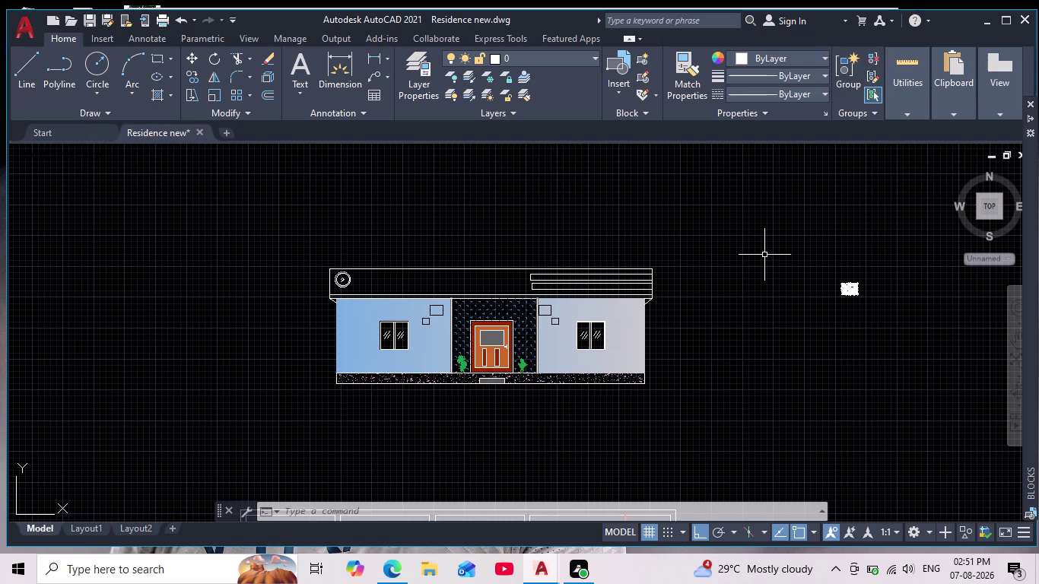
Clear any running command and start OVERKILL after correcting the mistyped entry.
key(Escape)
key(Escape)
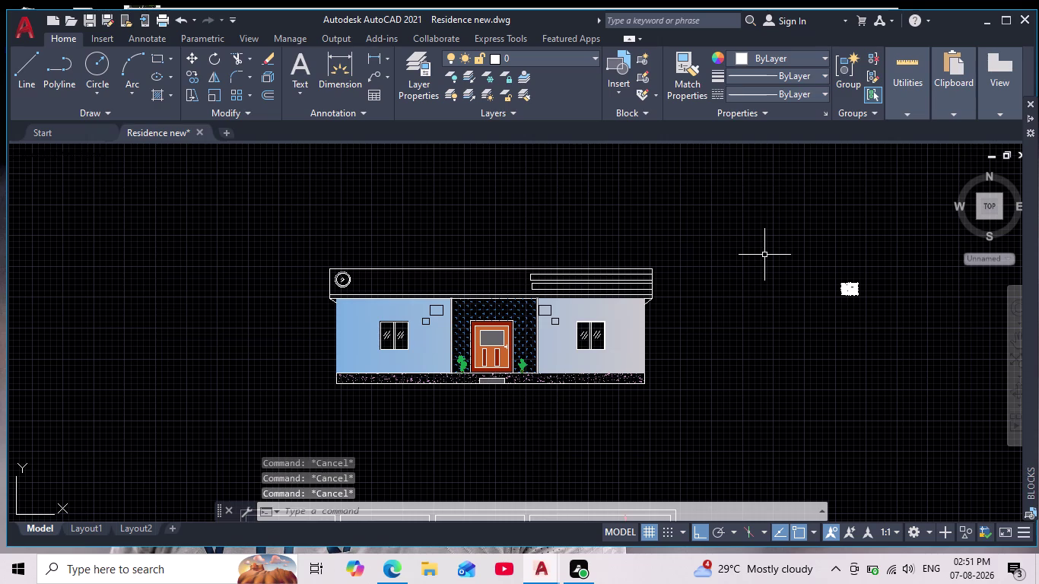
key(Escape)
key(Escape)
key(Escape)
key(Escape)
key(Escape)
key(Escape)
text(ovr)
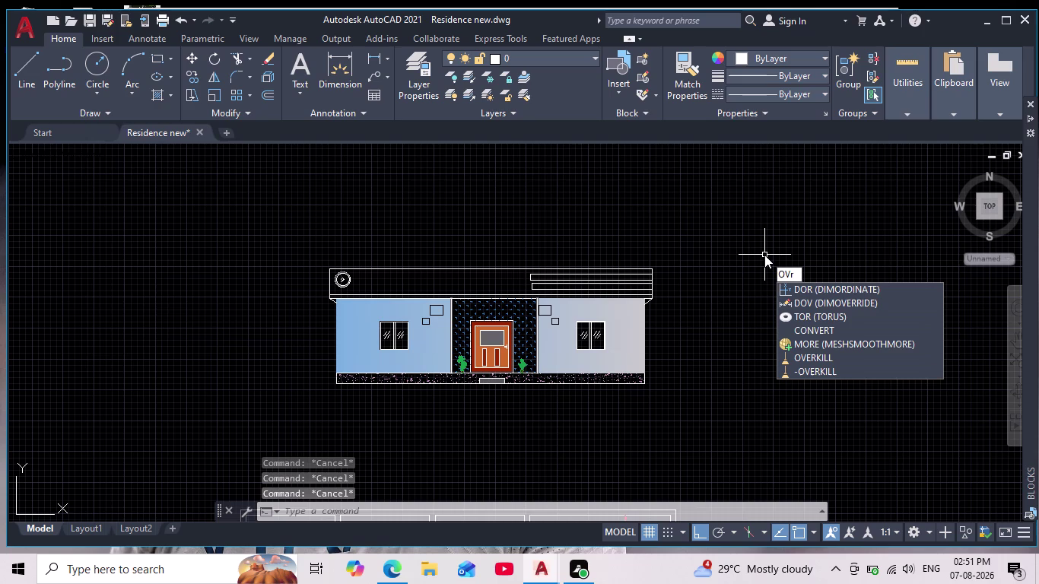
key(BackSpace)
key(BackSpace)
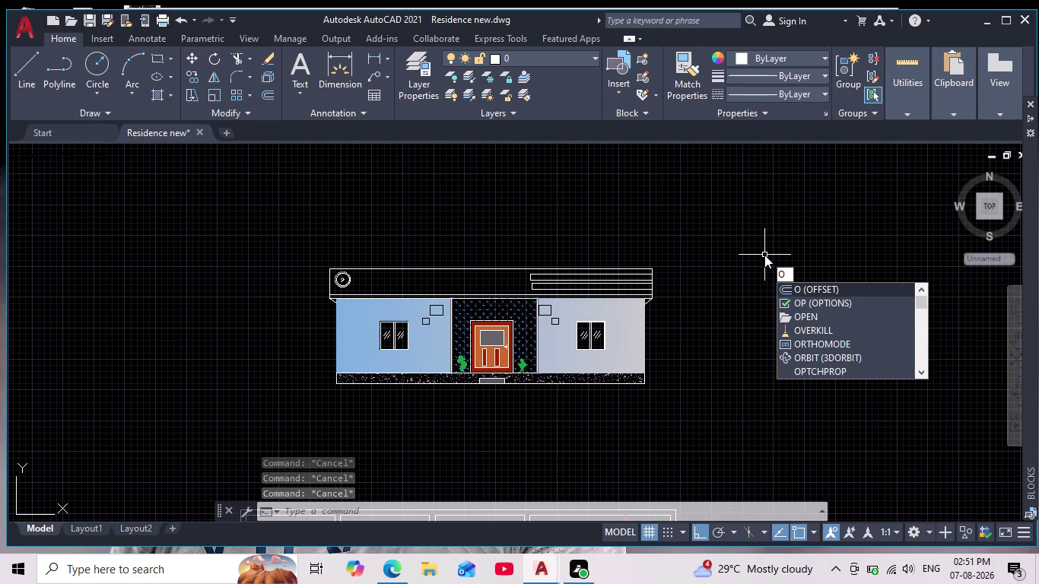
text(ver)
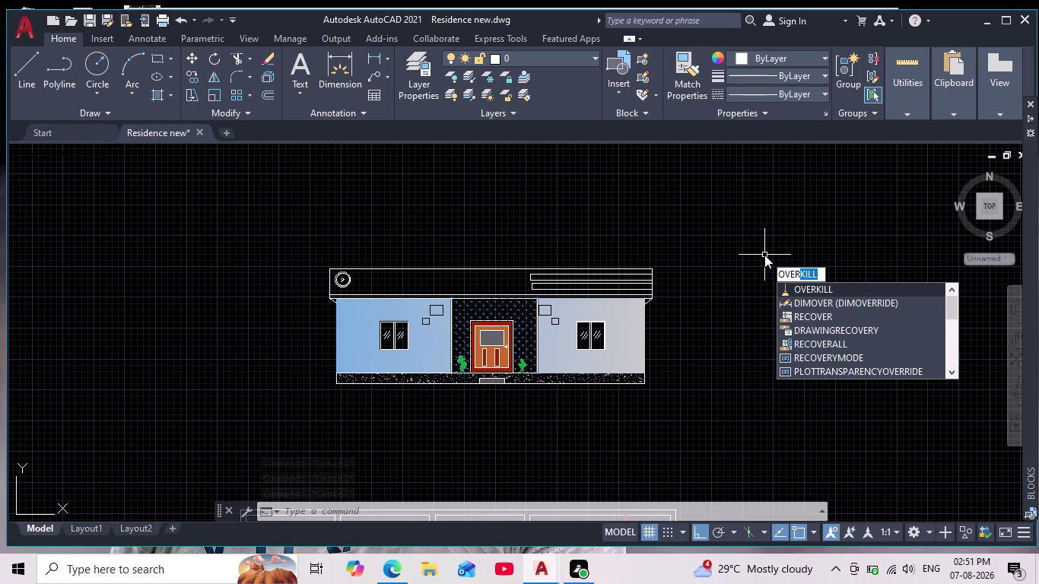
key(Return)
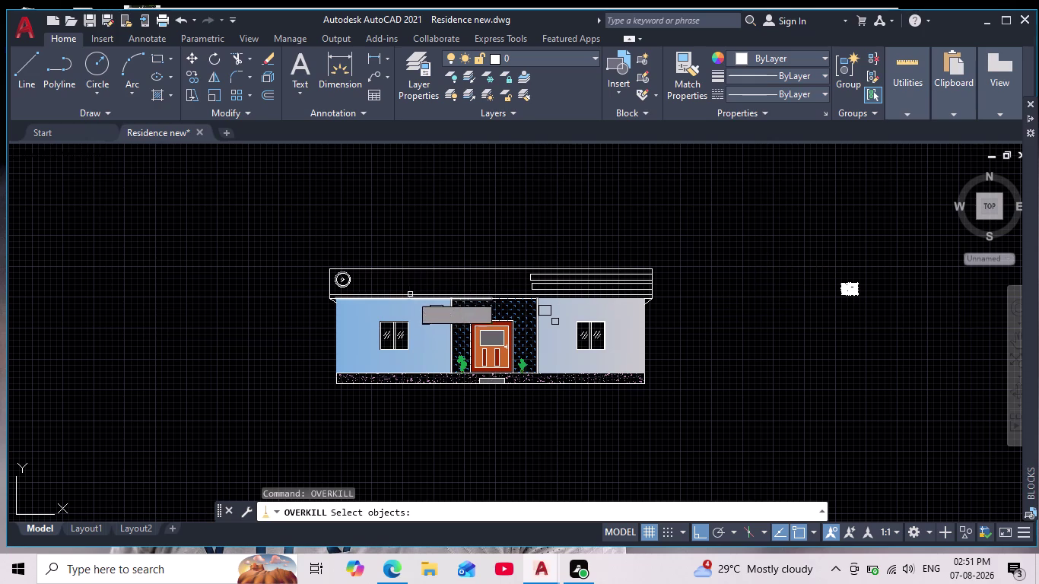
Zoom in and out over the elevation, then cancel OVERKILL without processing any objects.
scroll(up, 3)
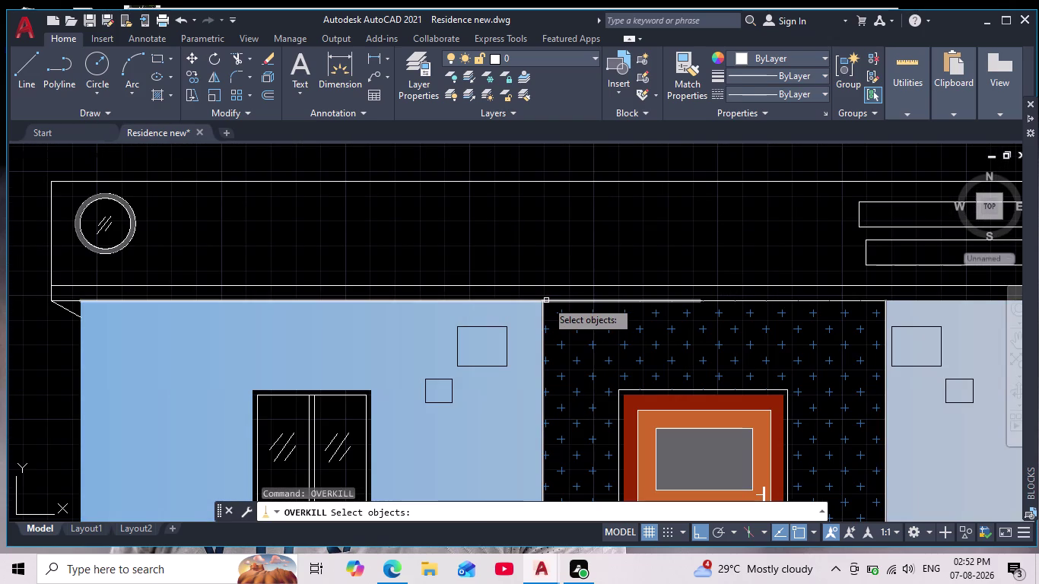
scroll(down, 3)
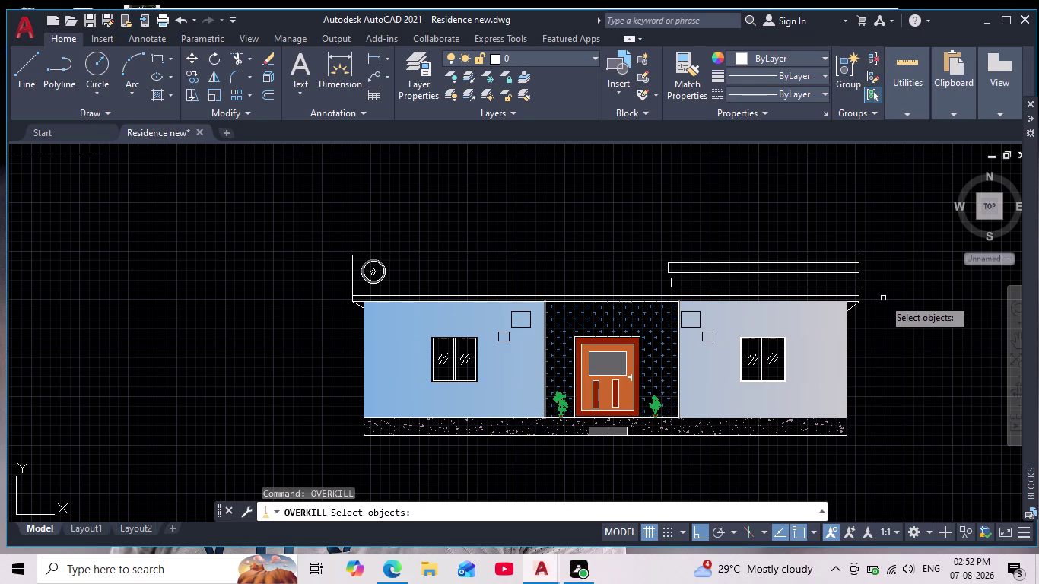
key(Escape)
key(Escape)
key(Escape)
key(Escape)
key(Escape)
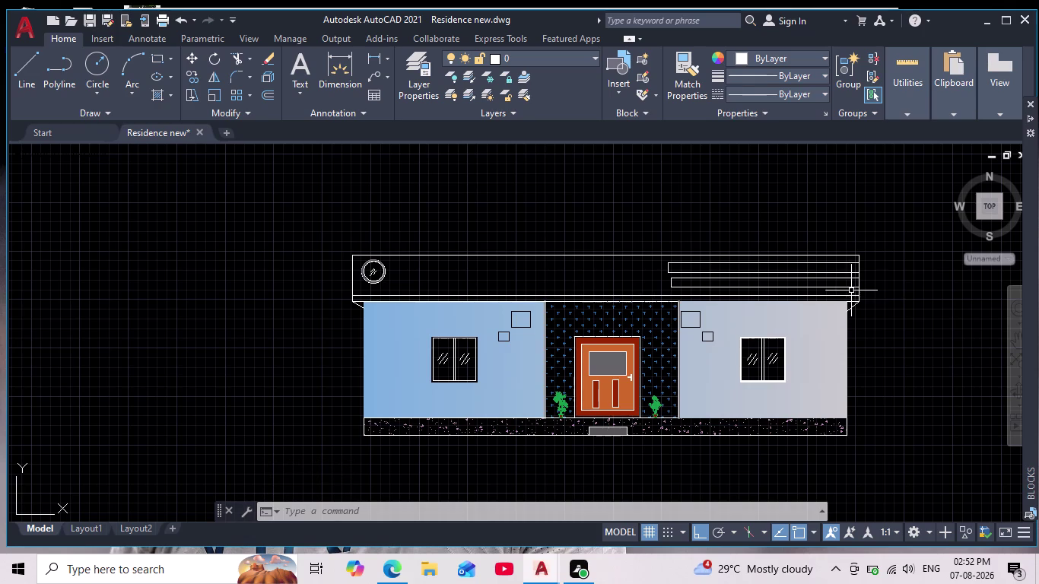
scroll(down, 3)
middle_drag(856, 328, 745, 322)
scroll(up, 3)
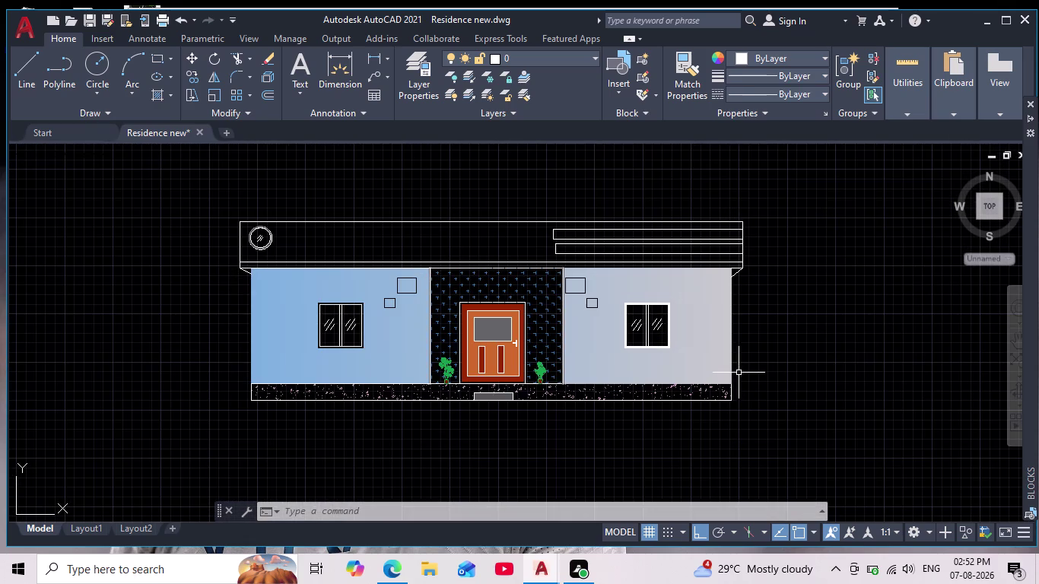
key(Escape)
key(Escape)
key(Escape)
key(Escape)
key(Escape)
key(Escape)
key(Escape)
key(Escape)
key(Escape)
key(Escape)
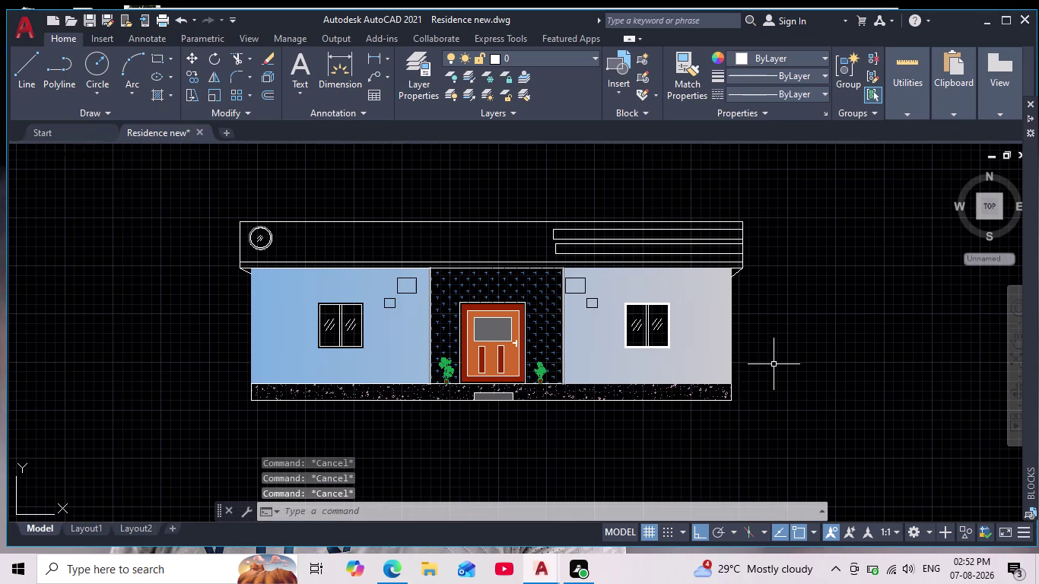
key(h)
key(Return)
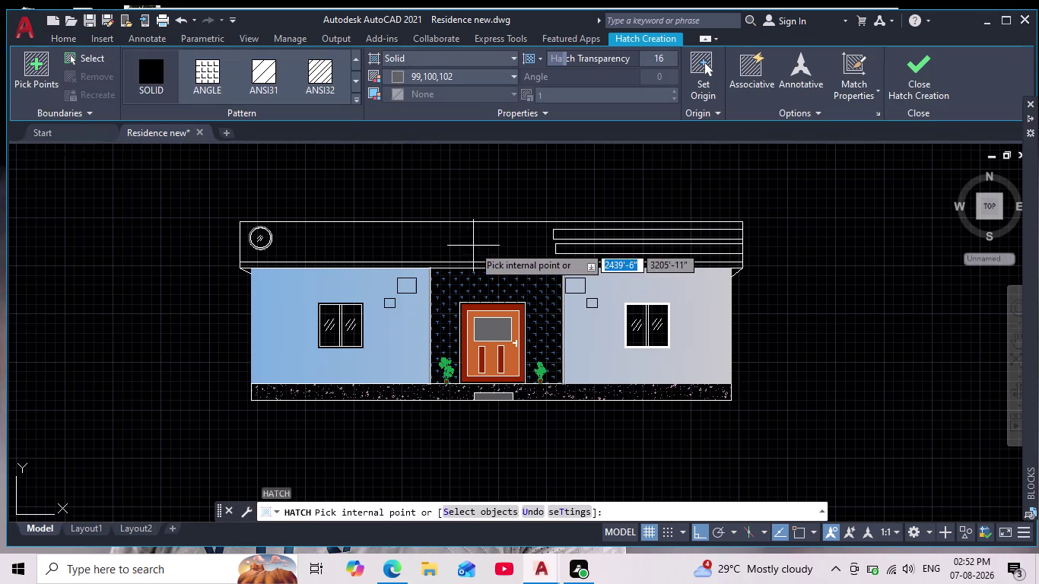
click(471, 242)
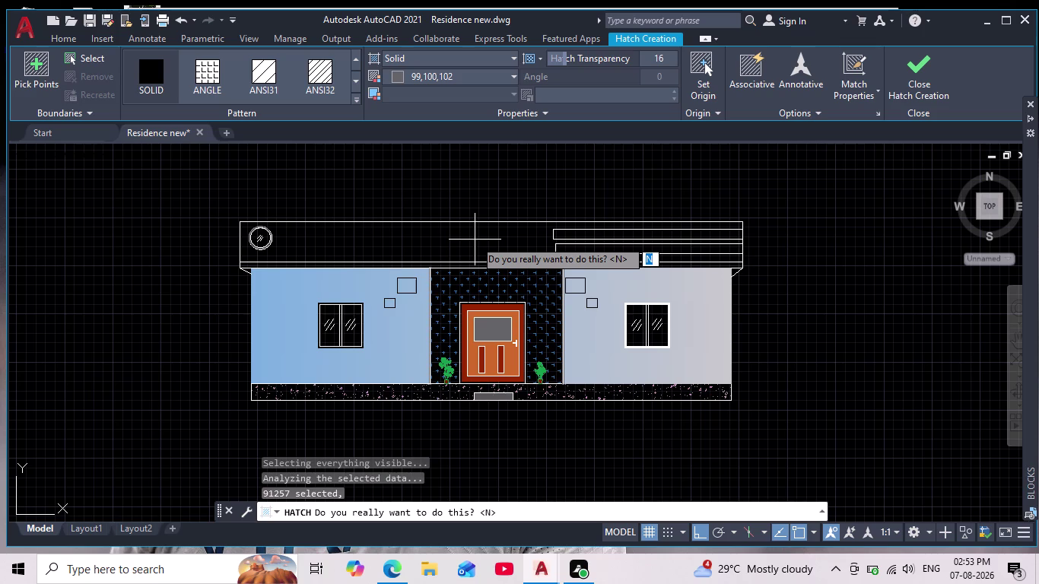
scroll(down, 3)
scroll(up, 3)
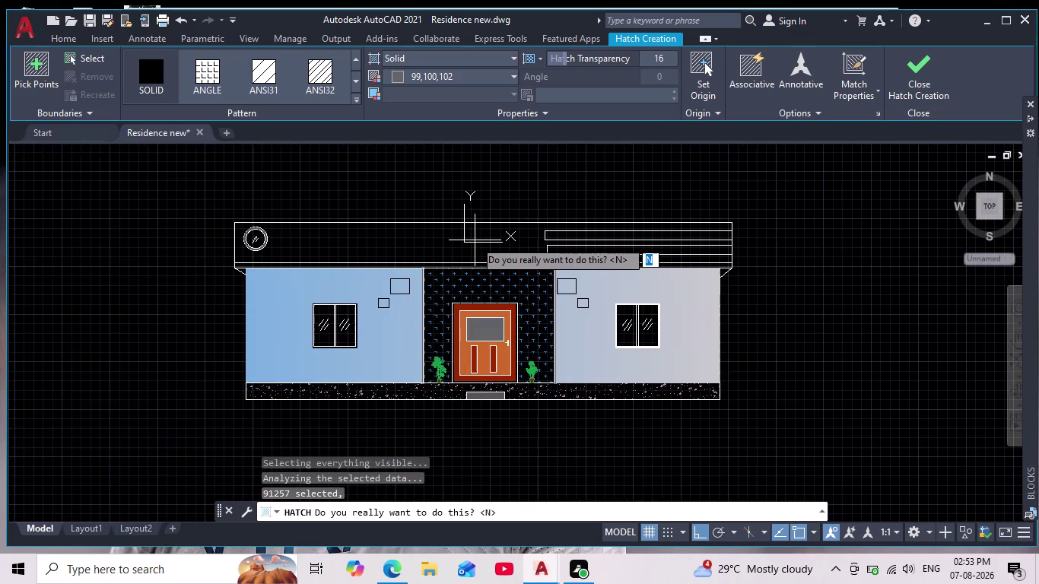
middle_drag(477, 241, 414, 281)
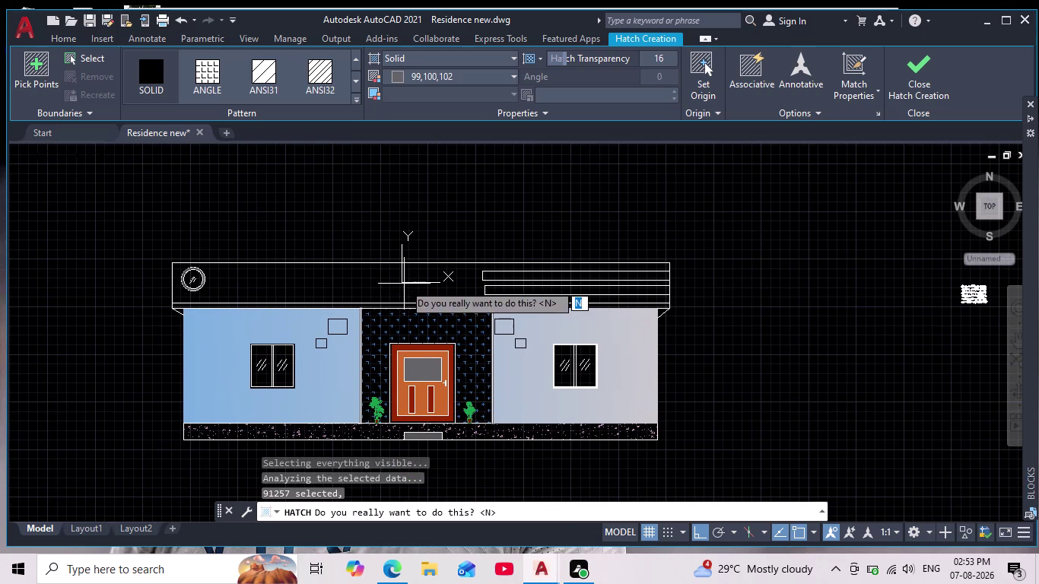
key(Escape)
key(Escape)
key(Escape)
key(Escape)
key(Escape)
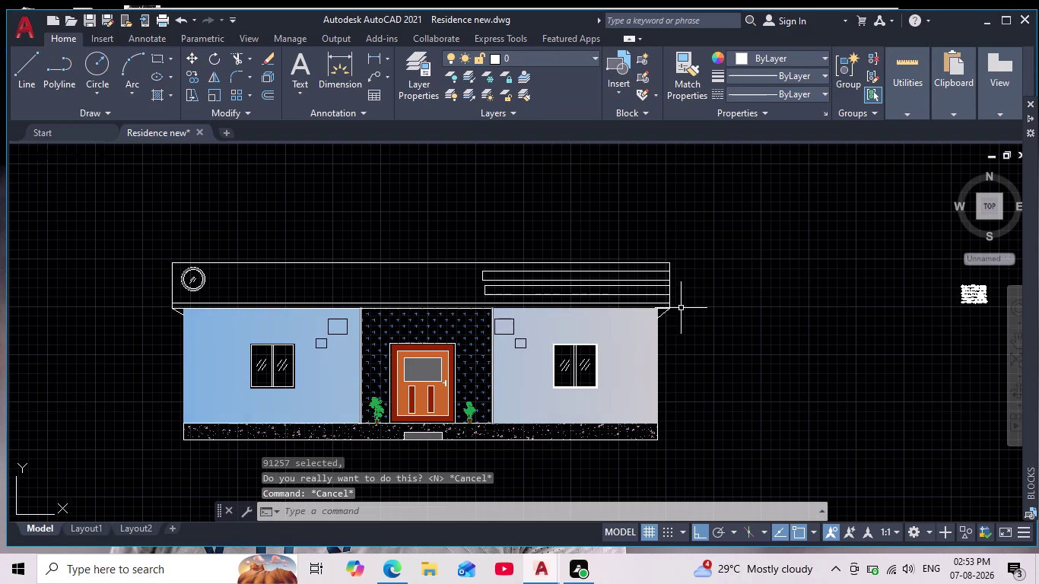
Lasso-select the stray cluster of tiny objects to the right of the elevation.
middle_drag(760, 288, 477, 363)
scroll(down, 3)
drag(546, 305, 692, 415)
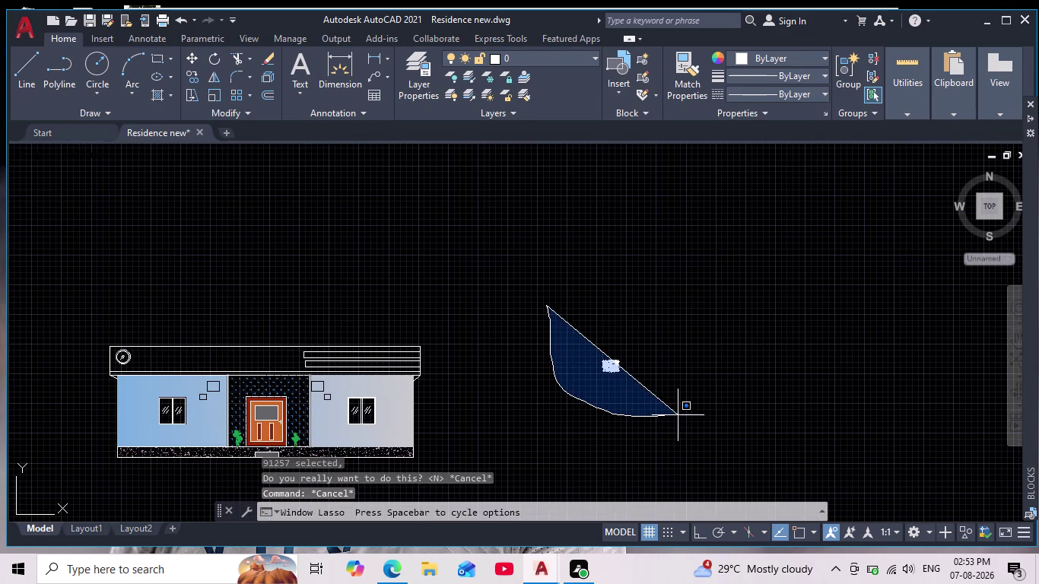
drag(693, 415, 652, 267)
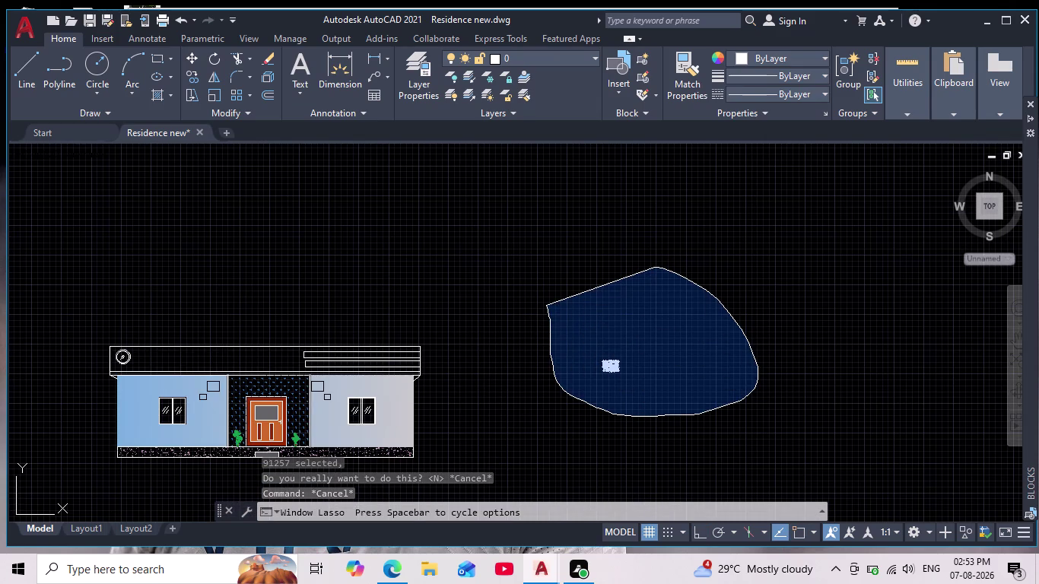
triple_click(642, 276)
click(646, 276)
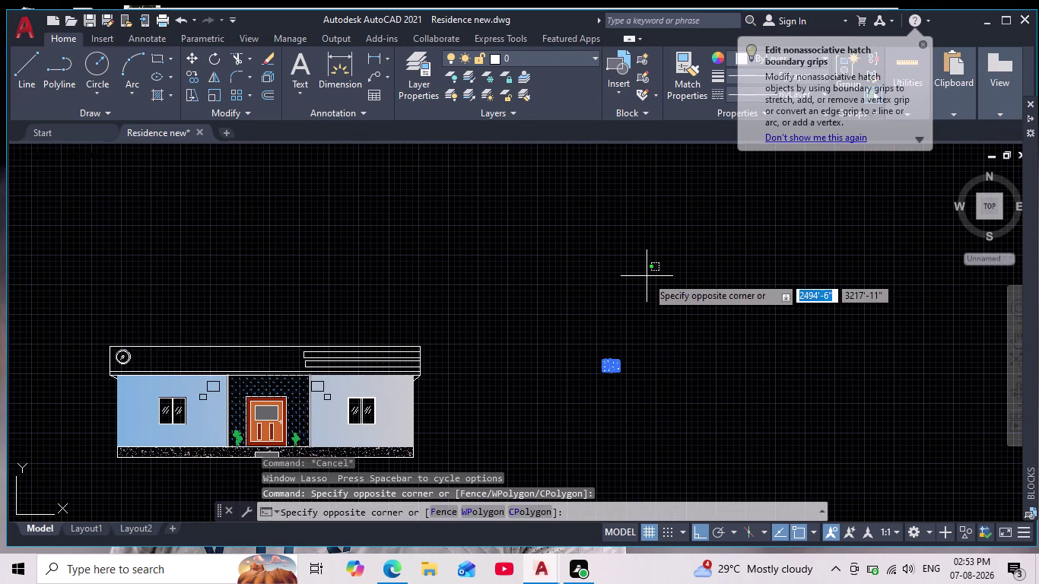
click(647, 276)
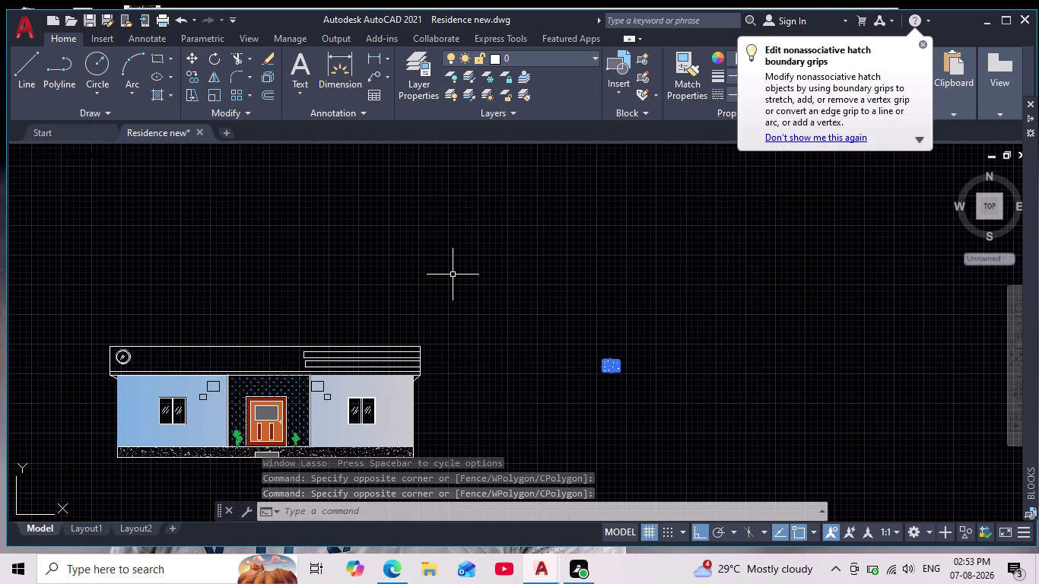
Erase the selected stray hatch fragment and clear any leftover command.
key(Delete)
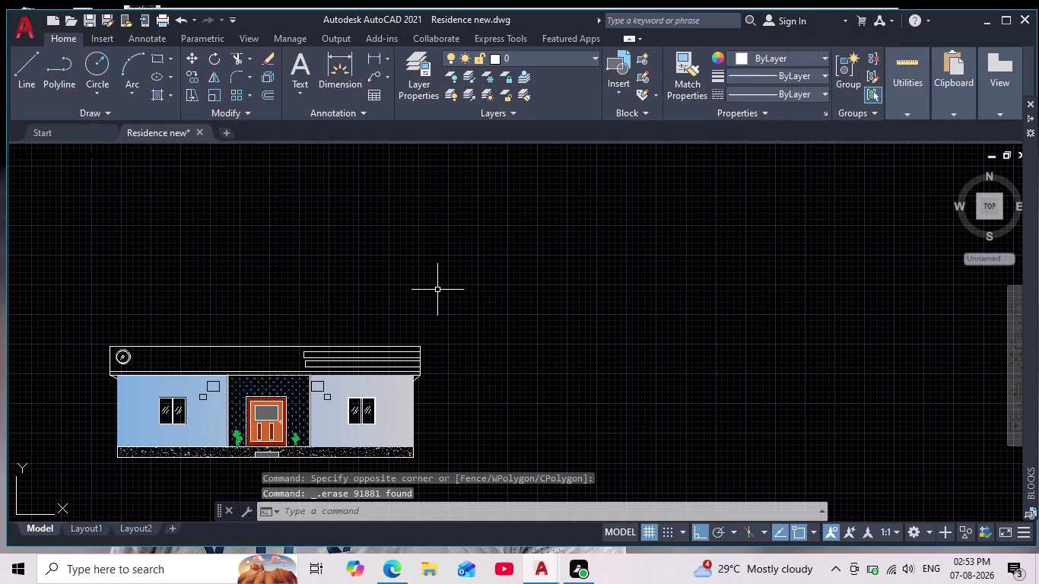
key(Escape)
key(Escape)
key(Escape)
key(Escape)
key(Escape)
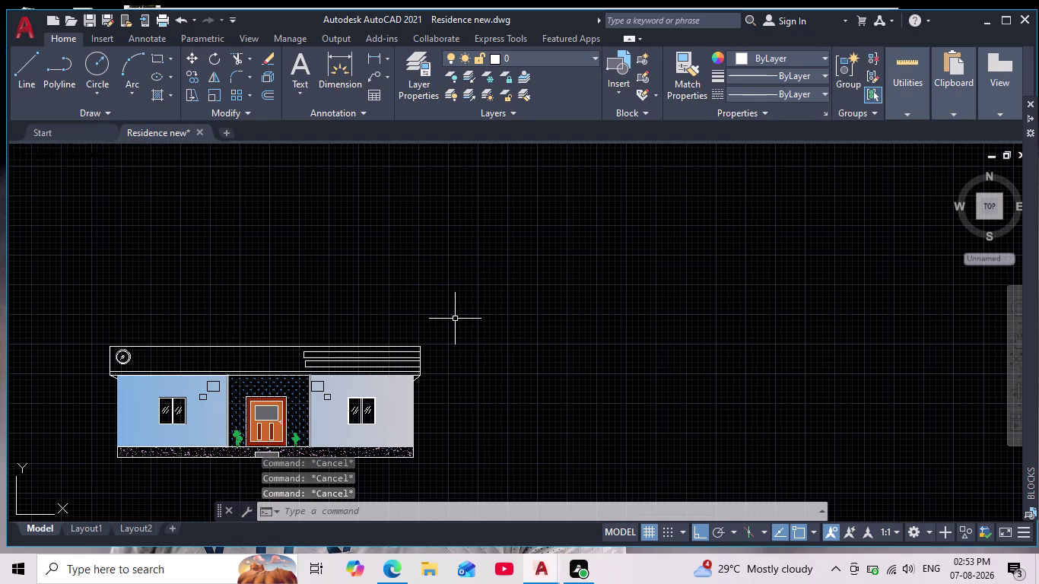
Pan and zoom across the elevation toward its right wall.
middle_drag(445, 324, 507, 265)
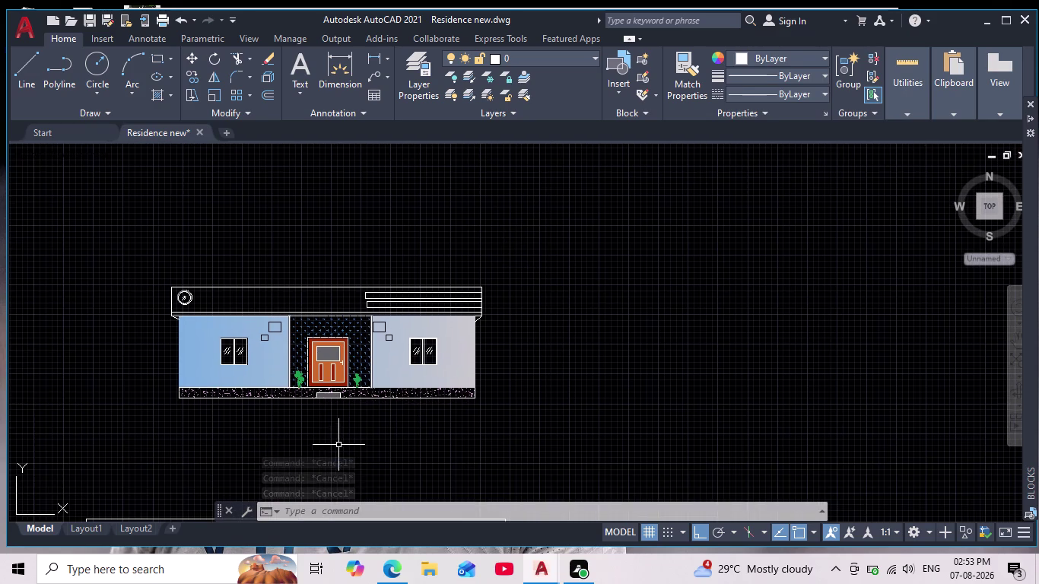
scroll(up, 3)
scroll(down, 3)
middle_drag(321, 425, 376, 414)
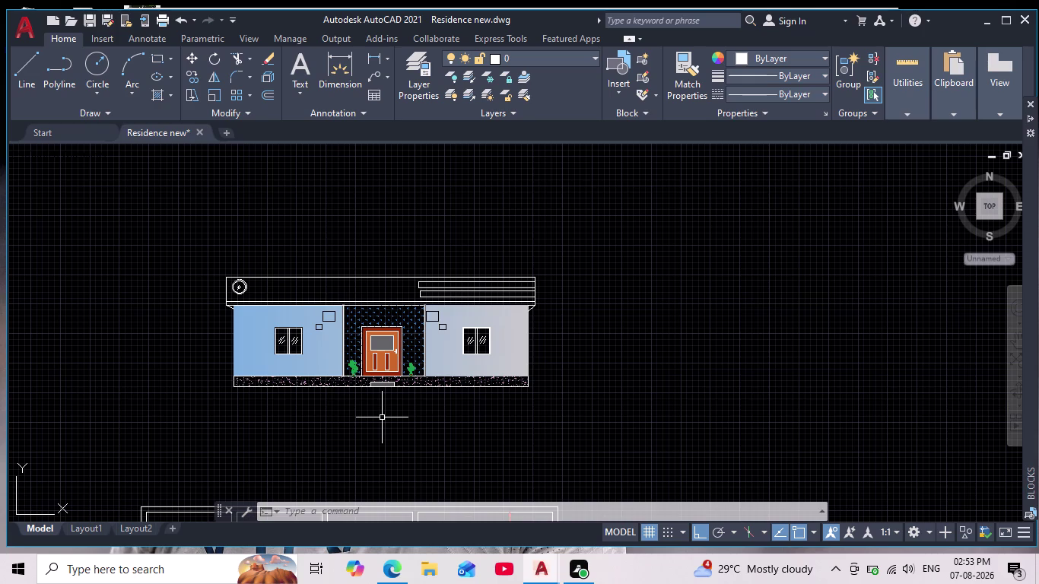
scroll(up, 3)
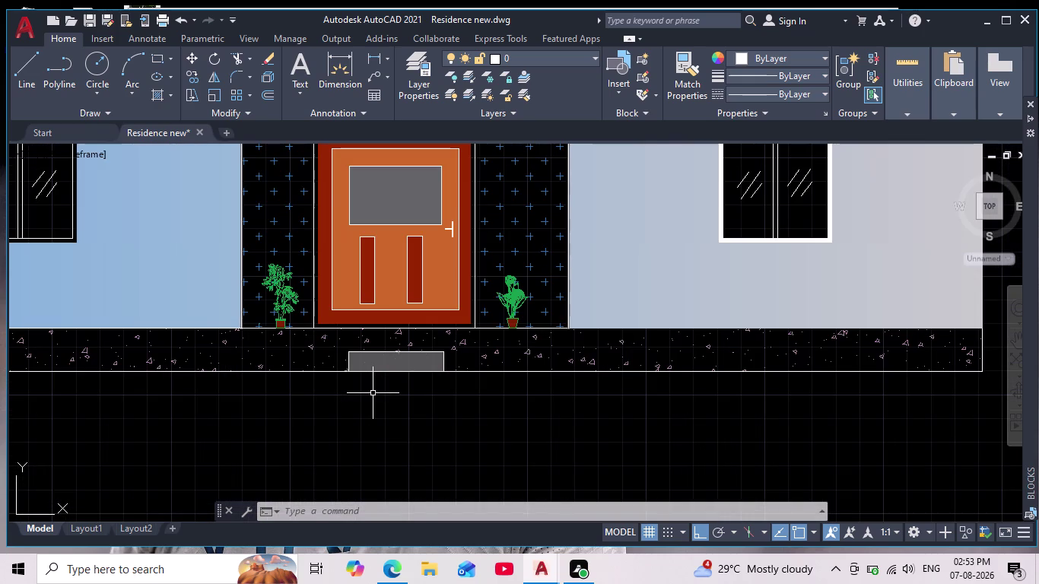
scroll(up, 3)
scroll(down, 3)
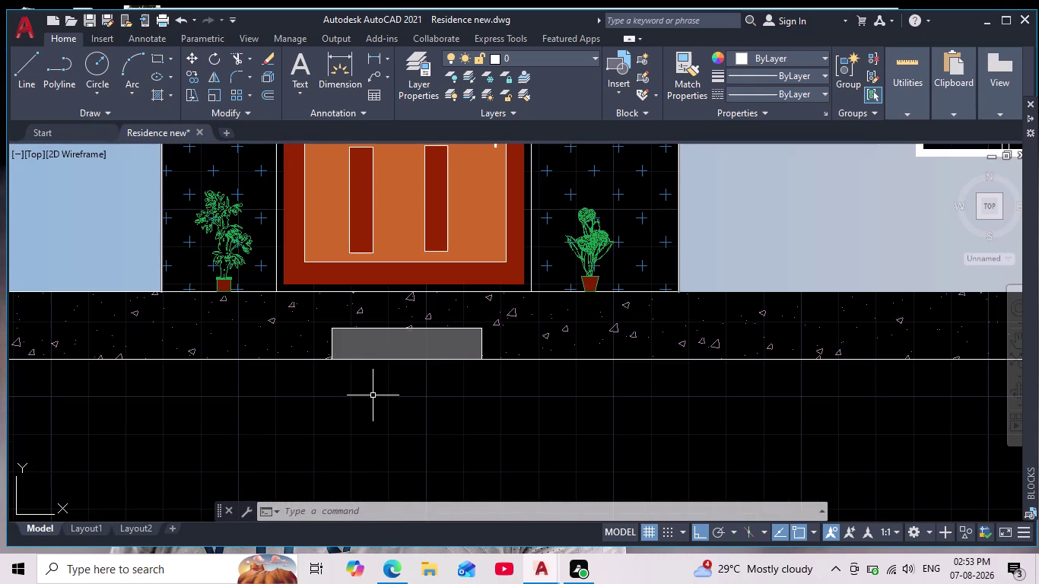
scroll(down, 3)
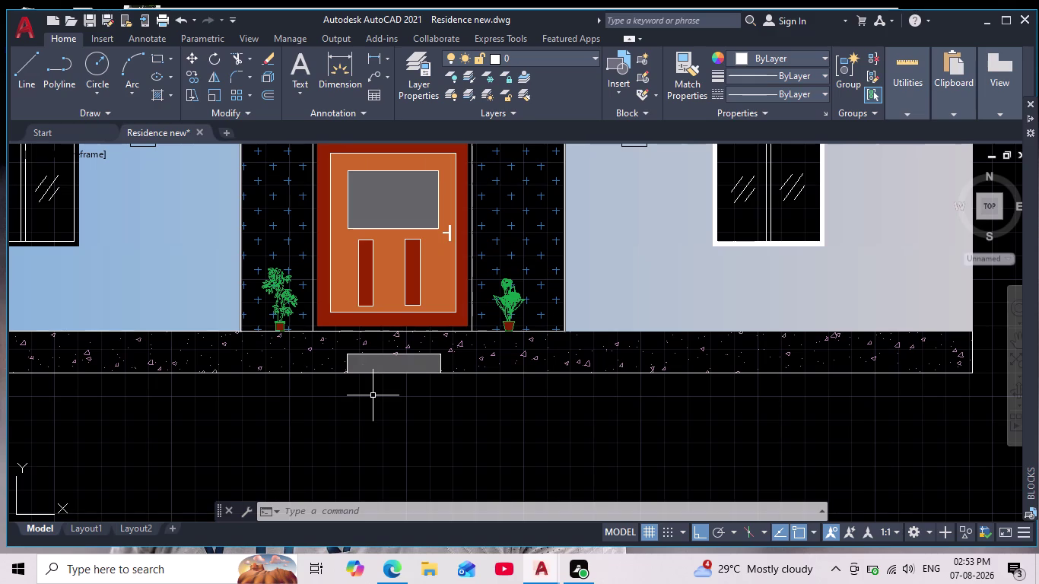
scroll(down, 3)
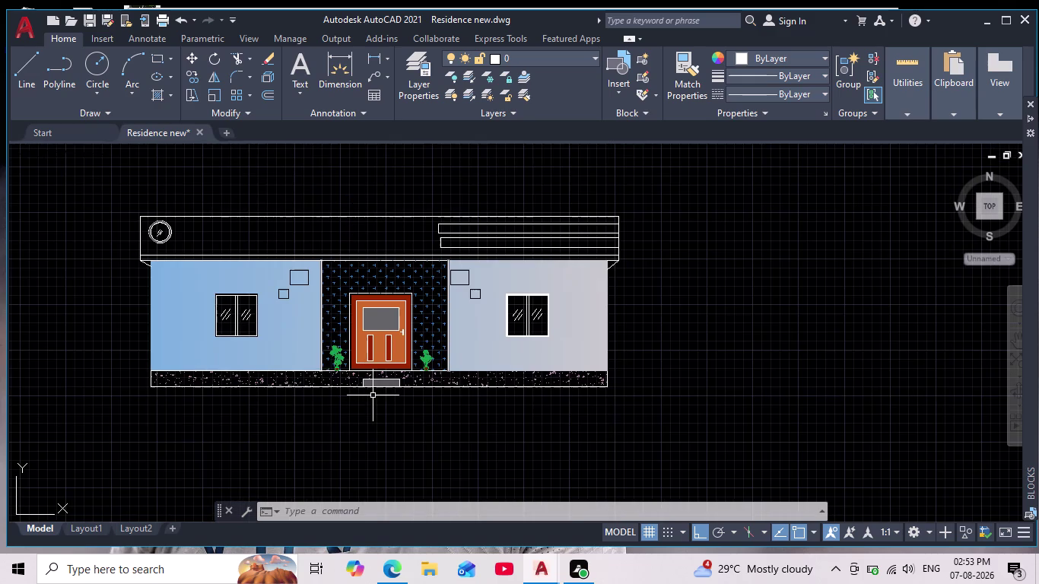
scroll(up, 3)
scroll(down, 3)
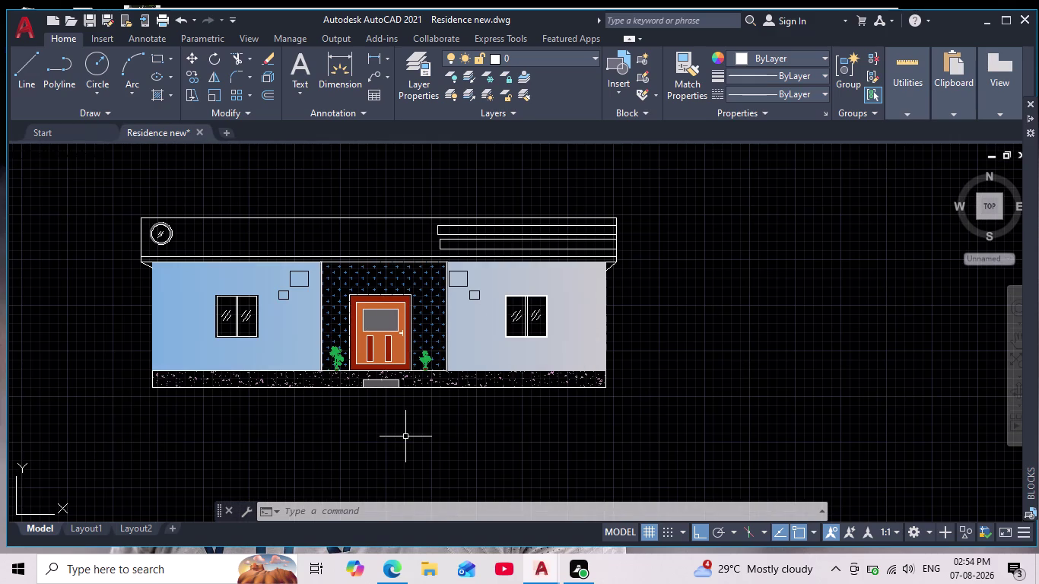
scroll(down, 3)
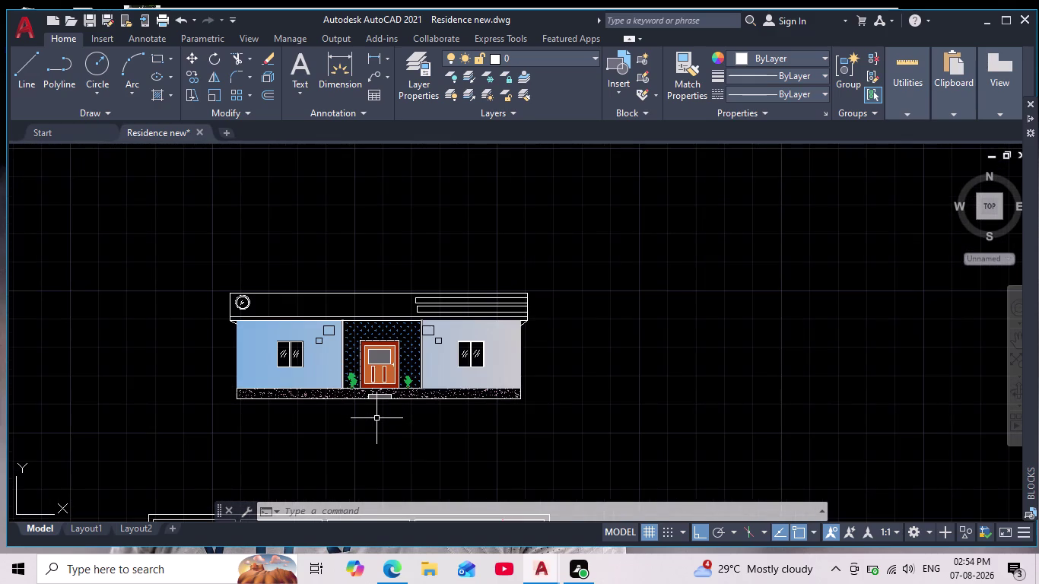
middle_drag(377, 420, 438, 386)
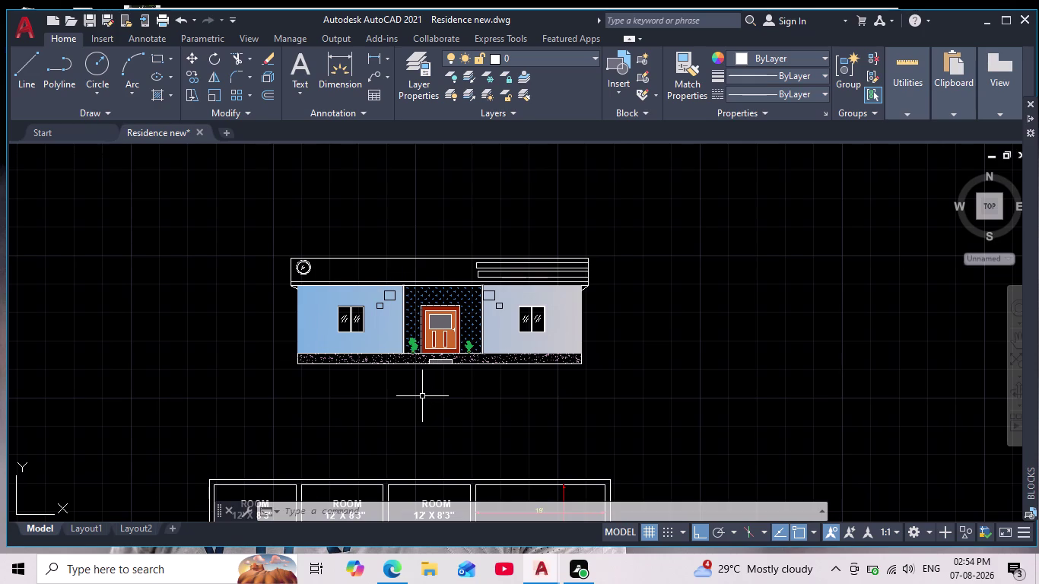
Cancel leftover commands and zoom in on the small squares on the right wall.
key(Escape)
key(Escape)
key(Escape)
key(Escape)
key(Escape)
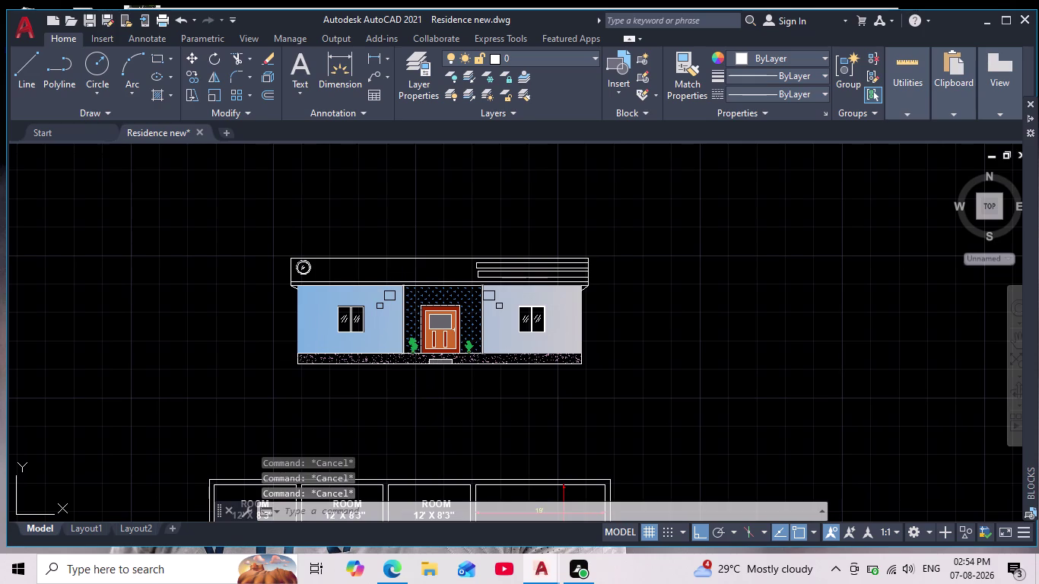
key(Escape)
key(Escape)
key(Escape)
key(Escape)
key(Escape)
scroll(up, 3)
scroll(up, 3)
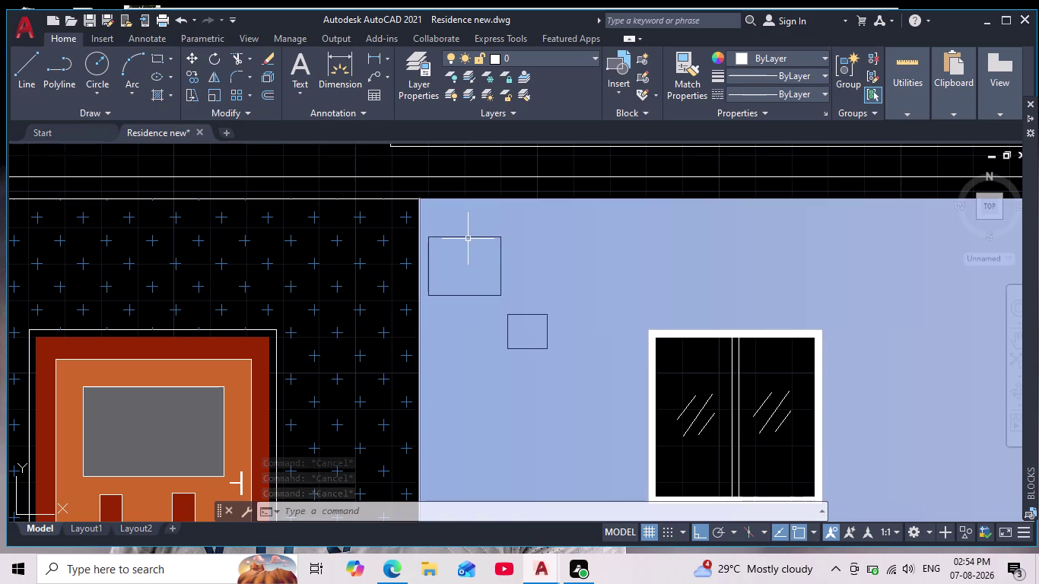
Select the larger and smaller squares on the right wall.
scroll(up, 3)
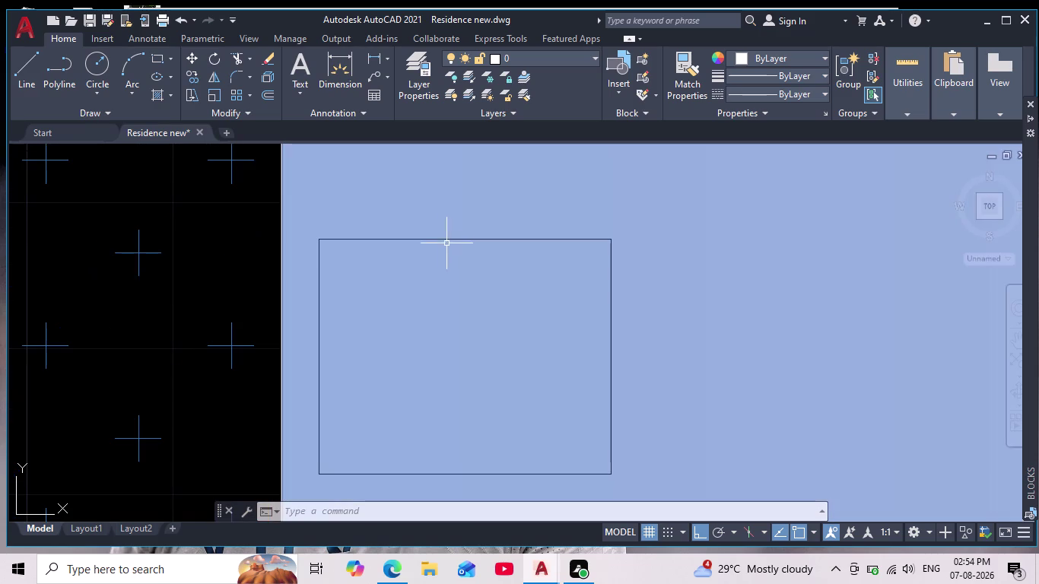
click(441, 241)
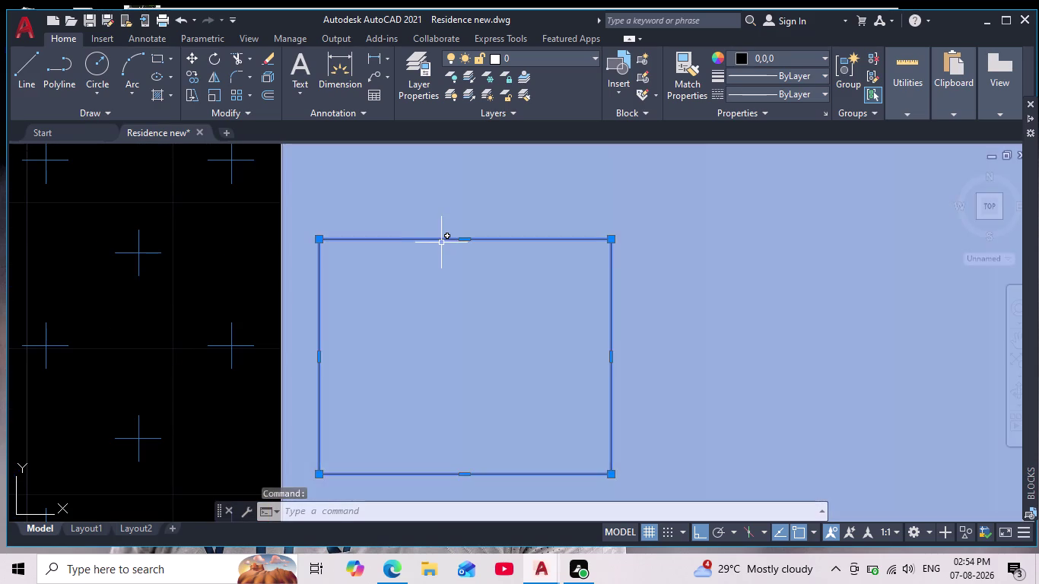
scroll(down, 3)
scroll(up, 3)
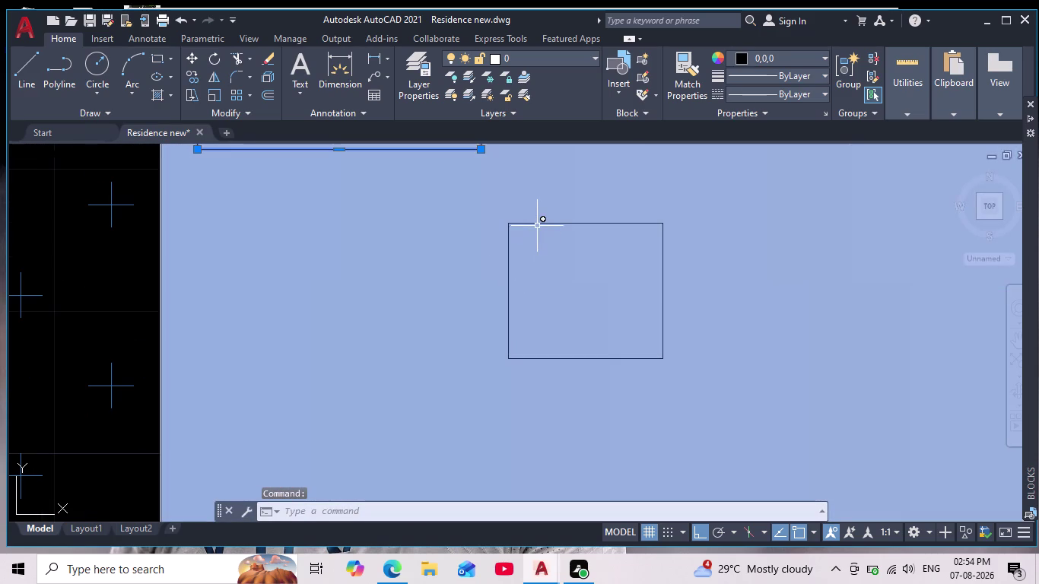
click(526, 224)
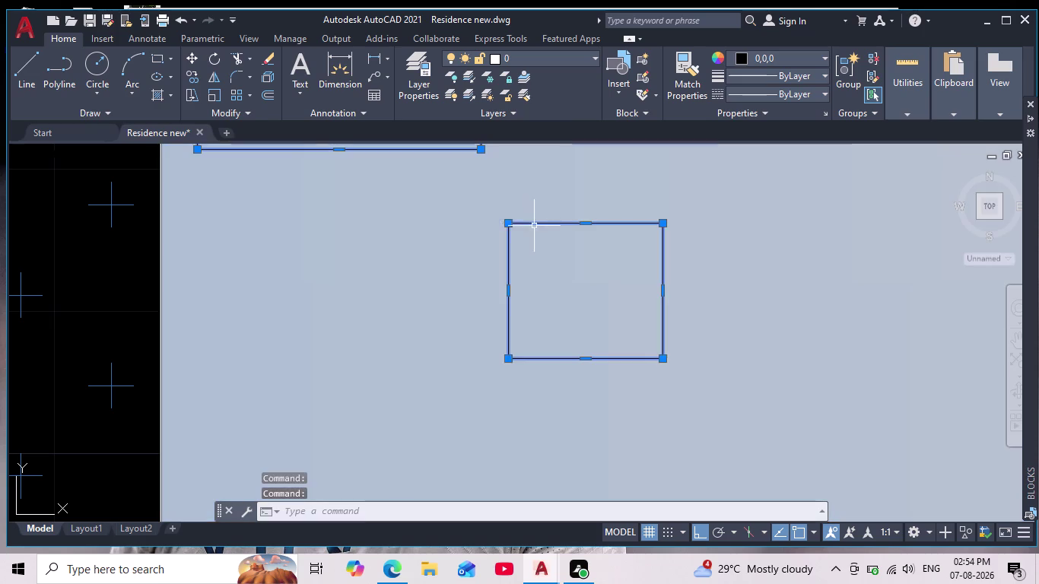
scroll(down, 3)
scroll(down, 3)
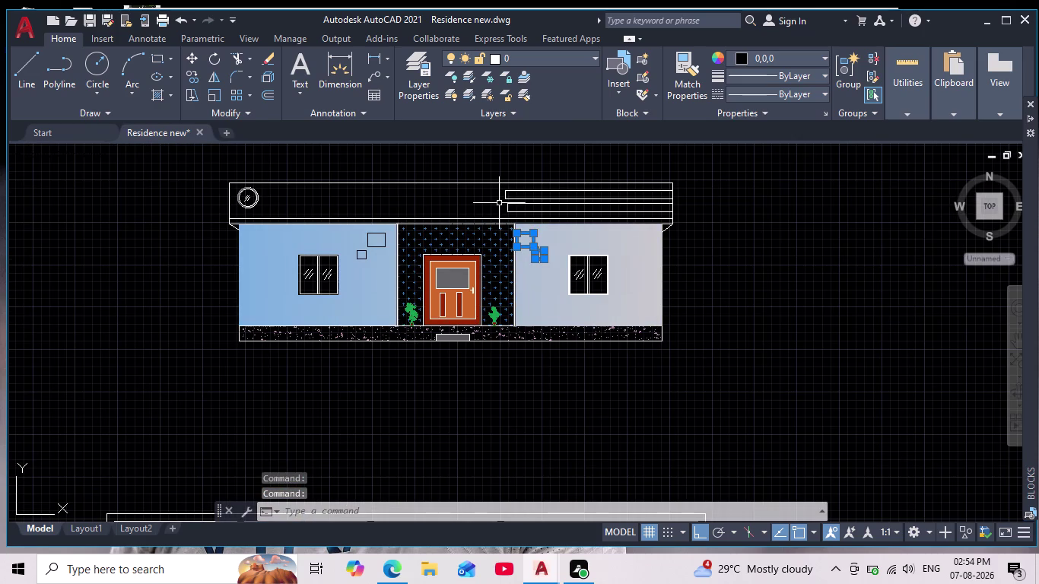
middle_drag(489, 213, 480, 228)
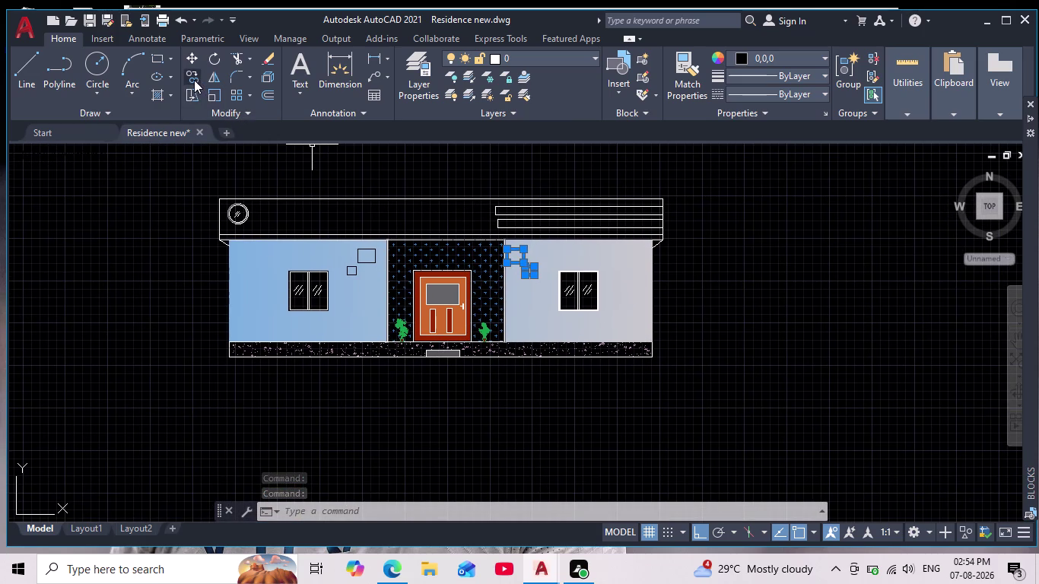
Try copying the squares, then undo the misplaced copy.
click(194, 76)
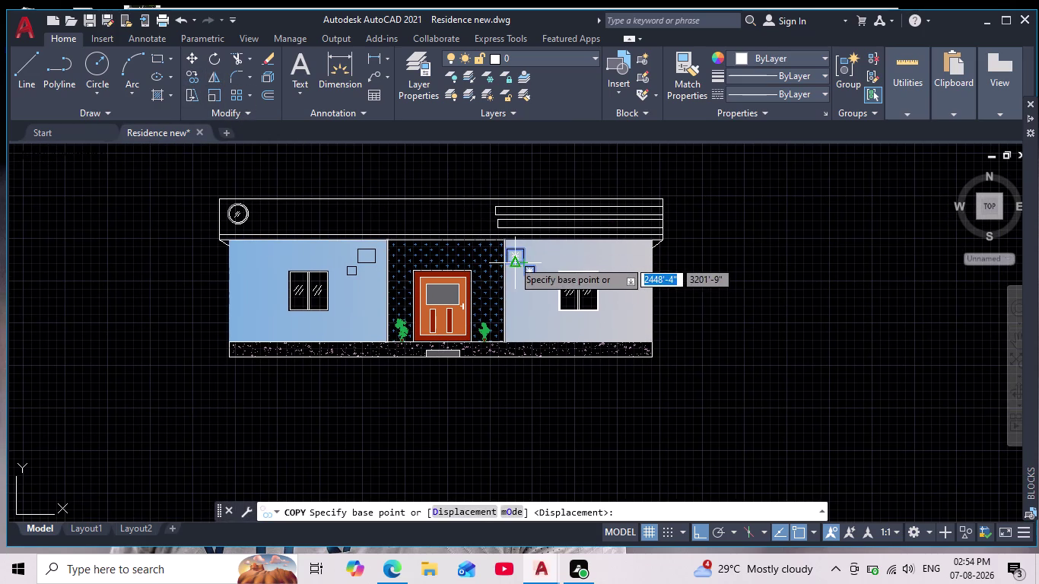
click(510, 257)
scroll(up, 3)
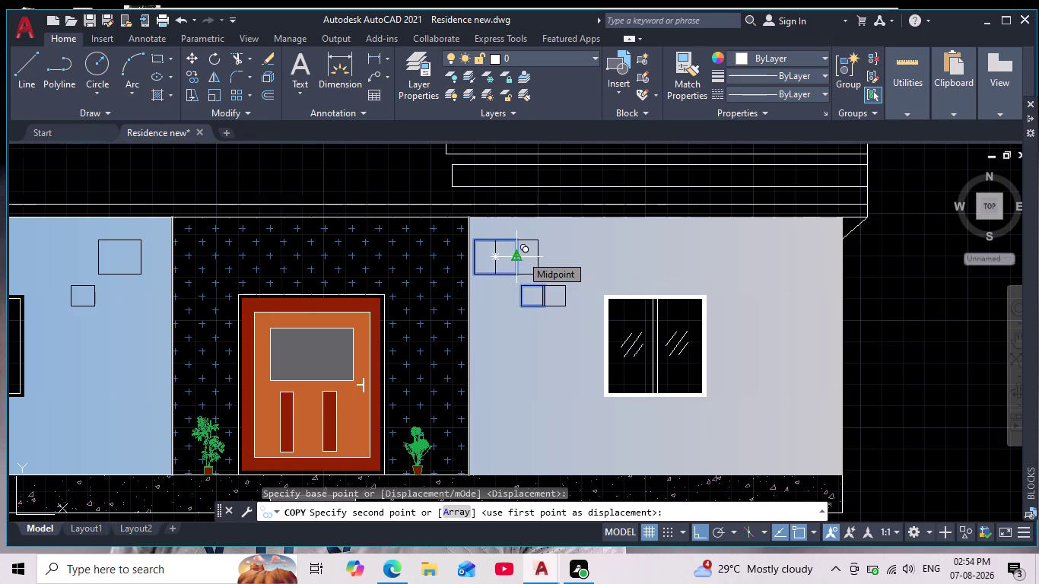
click(521, 255)
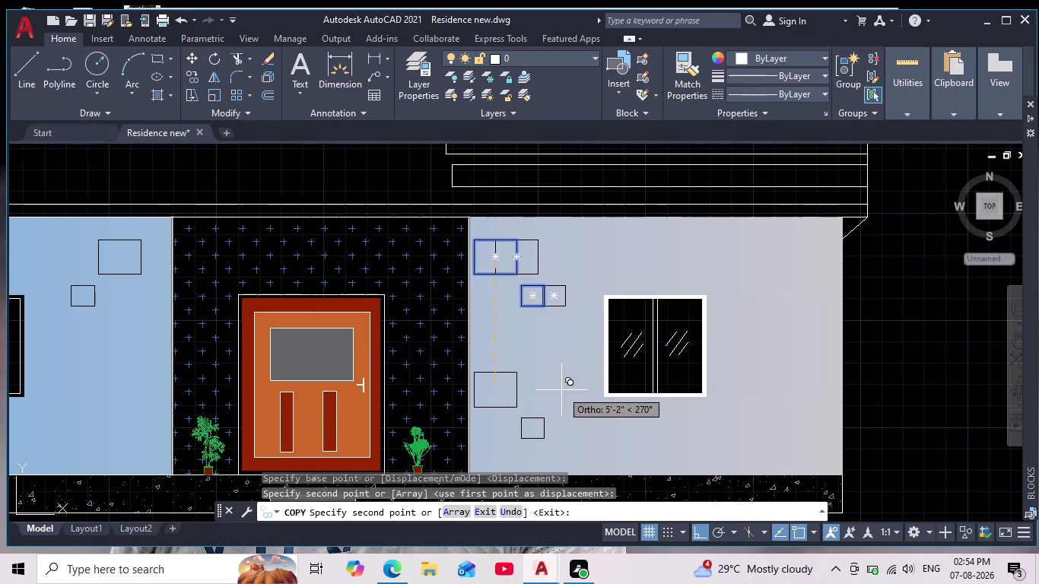
key(ctrl+z)
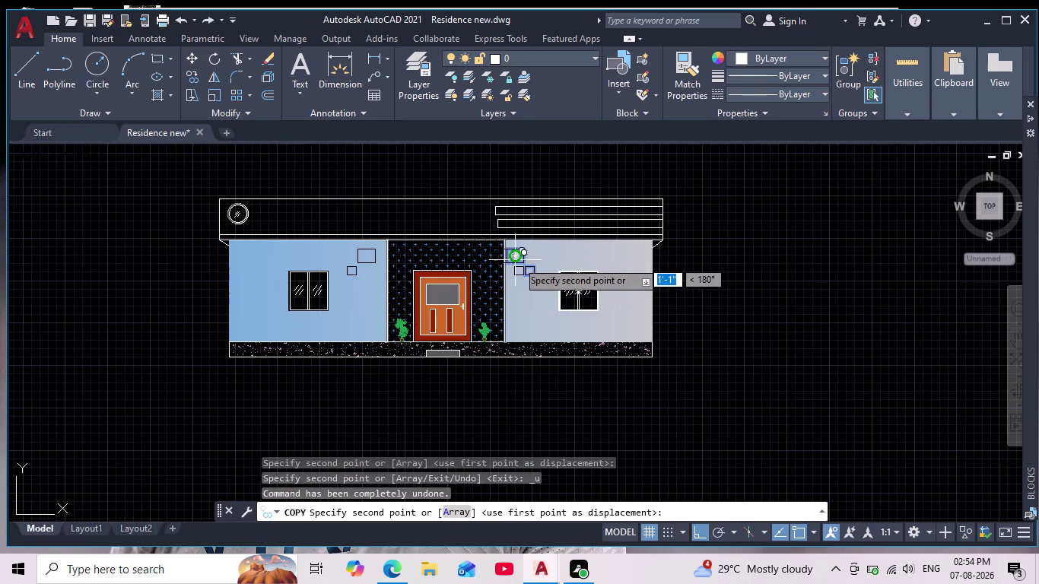
key(Escape)
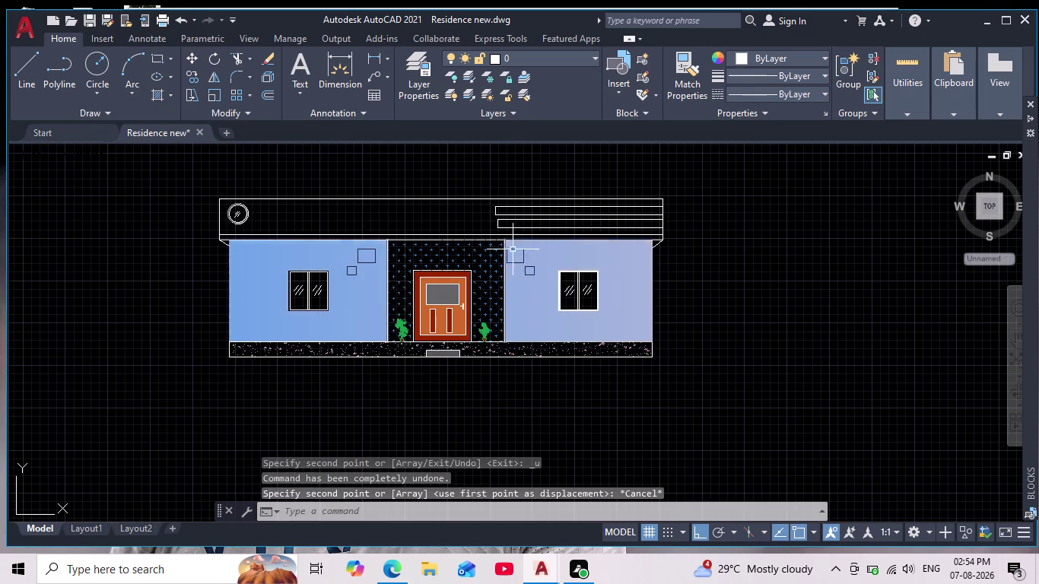
Move the two squares slightly to the right, then deselect them and view the whole elevation.
scroll(up, 3)
click(526, 250)
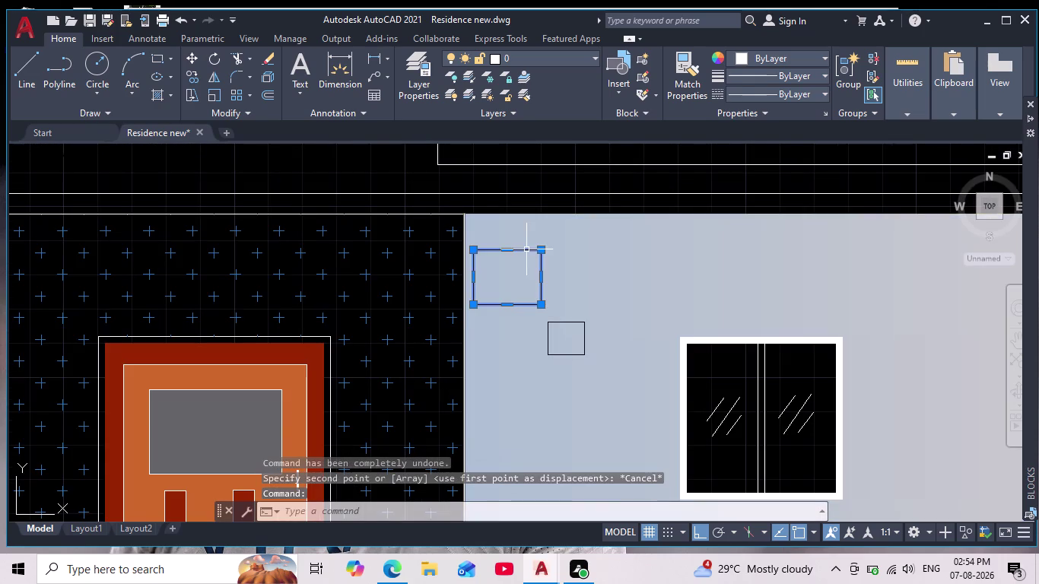
click(563, 323)
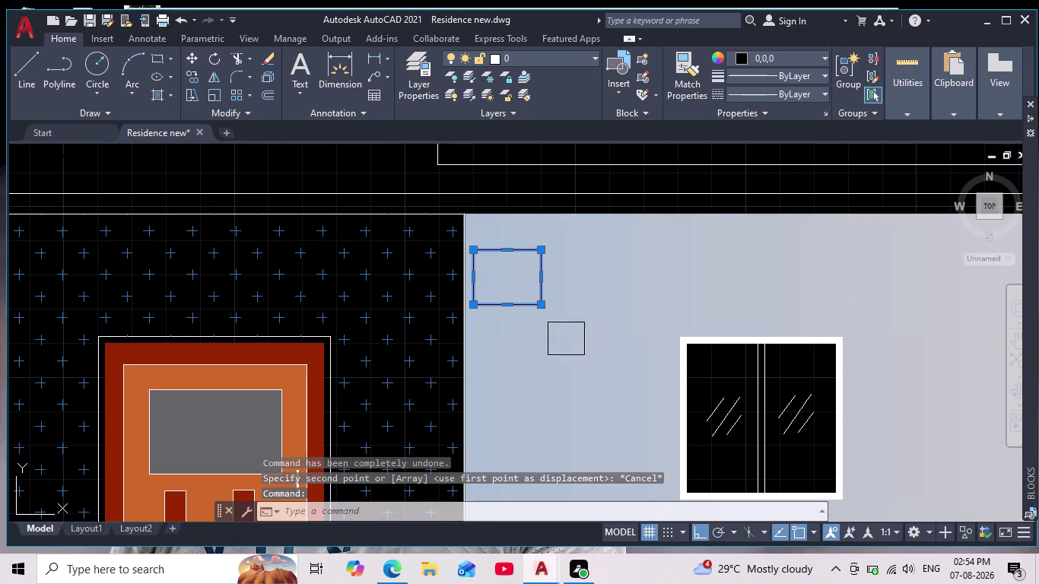
click(197, 56)
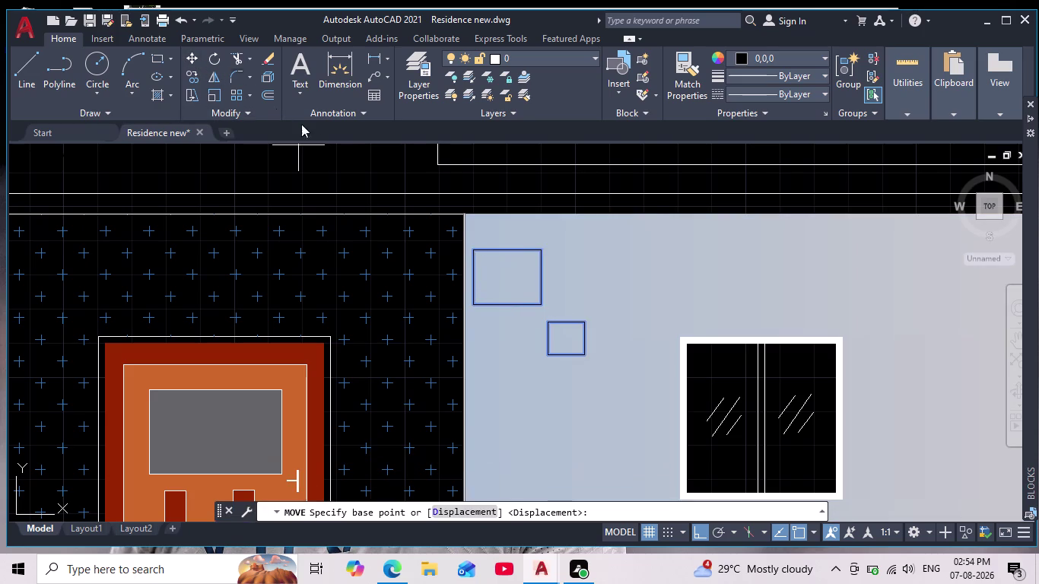
click(504, 276)
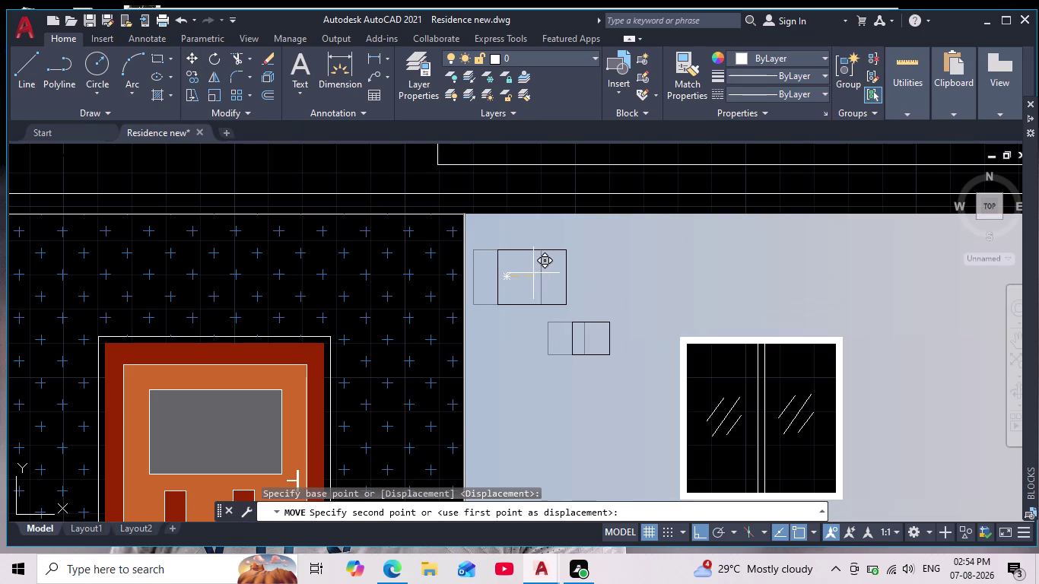
click(537, 273)
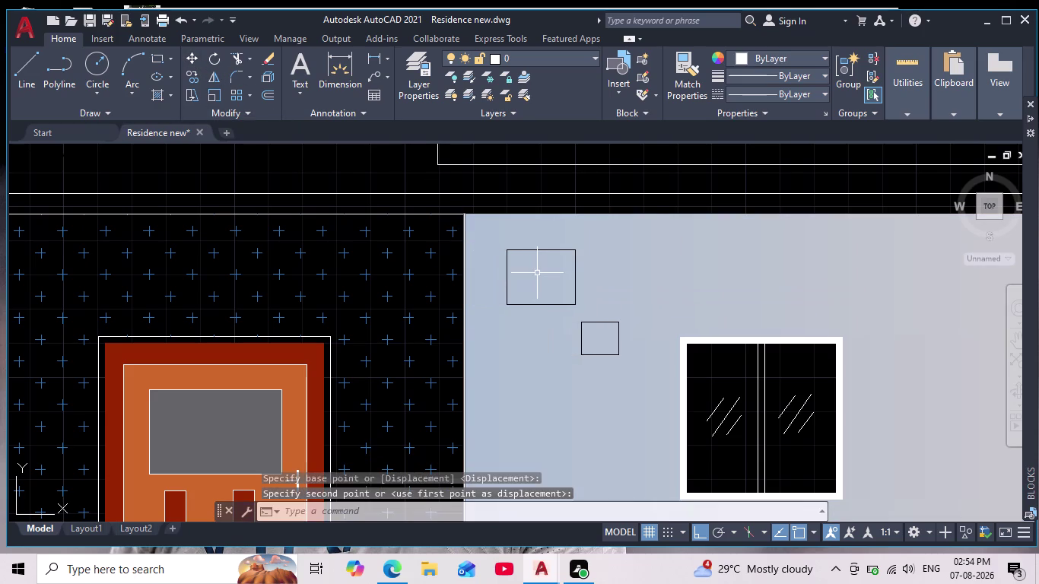
scroll(down, 3)
key(Escape)
key(Escape)
middle_drag(514, 394, 505, 364)
scroll(down, 3)
scroll(up, 3)
middle_drag(512, 373, 508, 386)
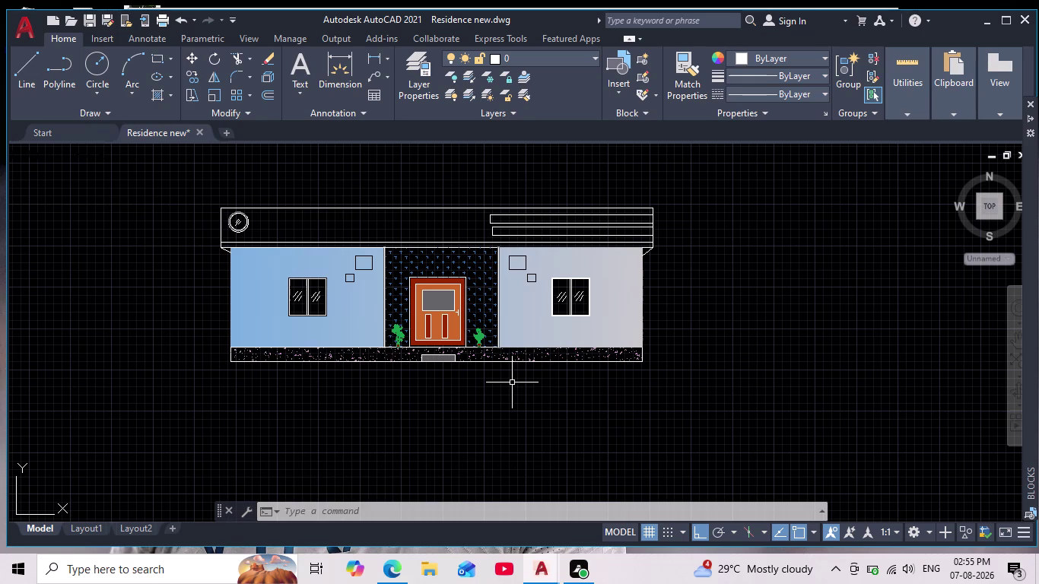
Cancel active commands and start HATCH with Solid pattern in colour 99,100,102.
key(Escape)
key(Escape)
key(Escape)
key(Escape)
key(Escape)
key(Escape)
key(Escape)
key(Escape)
key(Escape)
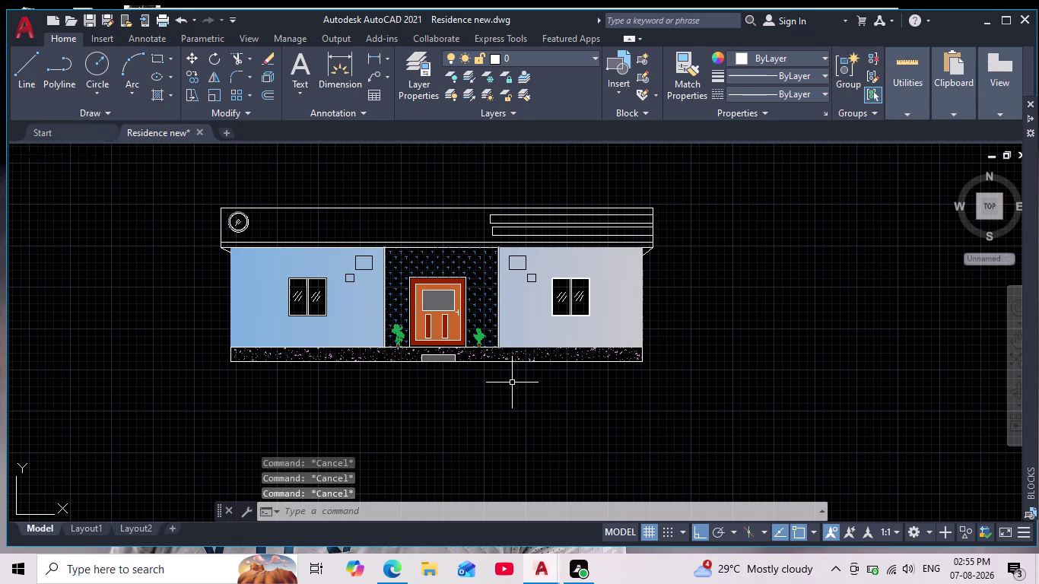
key(Escape)
key(Escape)
key(h)
key(Return)
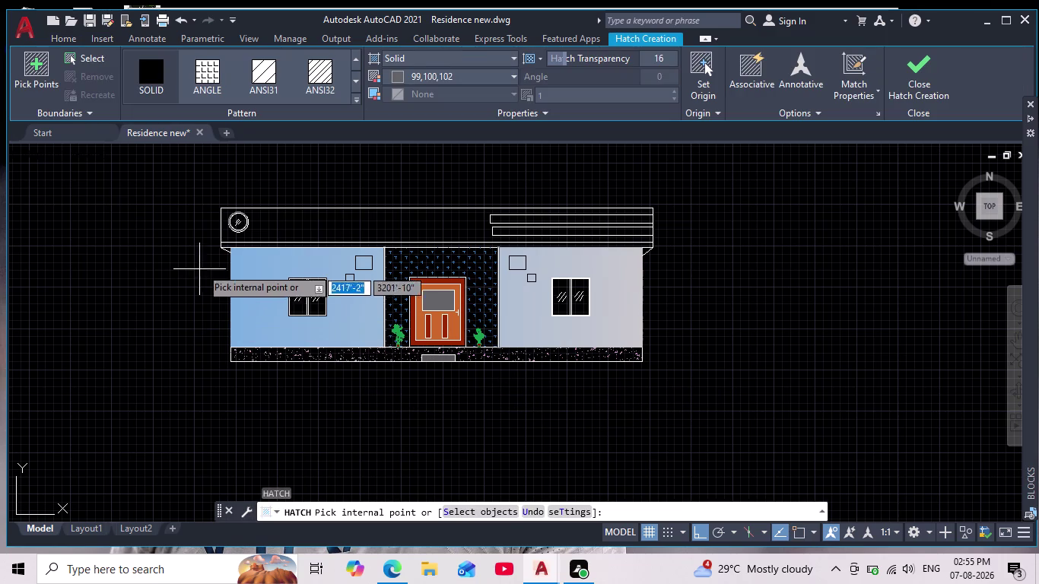
Pick internal points in the upper and lower roof bands and the strip below the parapet.
scroll(up, 3)
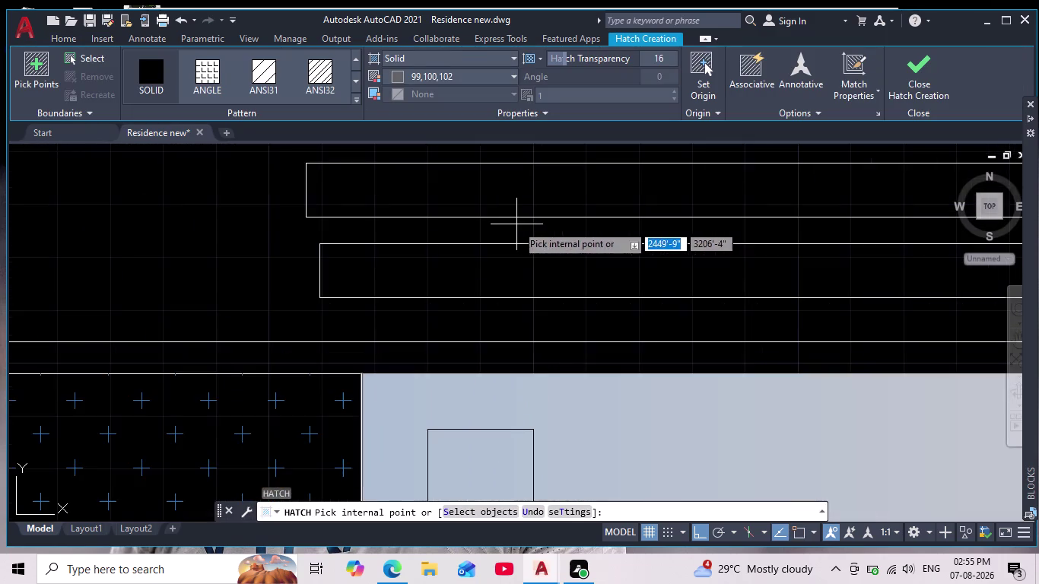
scroll(down, 3)
middle_drag(562, 228, 486, 274)
scroll(up, 3)
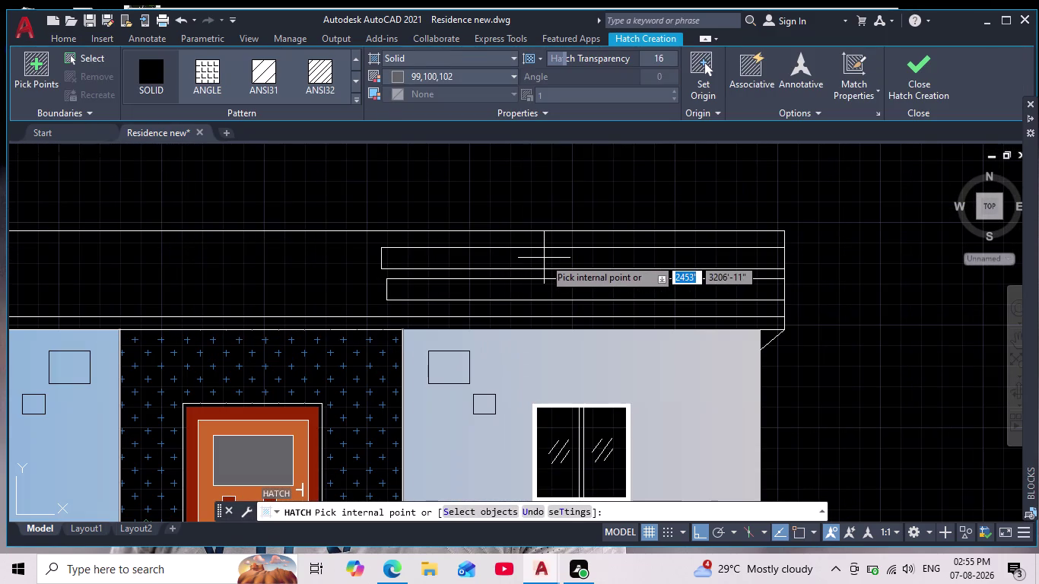
click(543, 257)
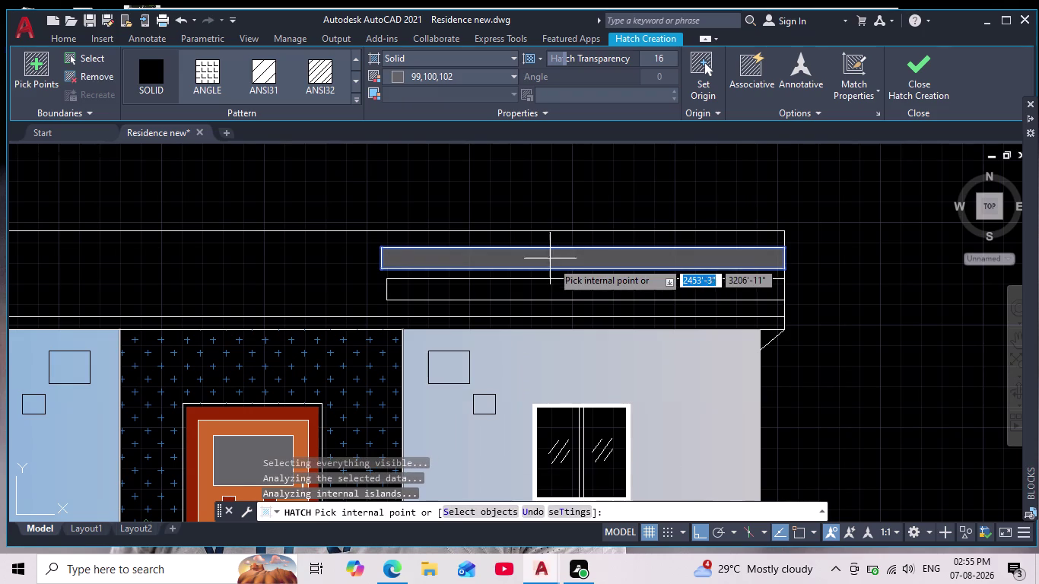
click(561, 288)
scroll(down, 3)
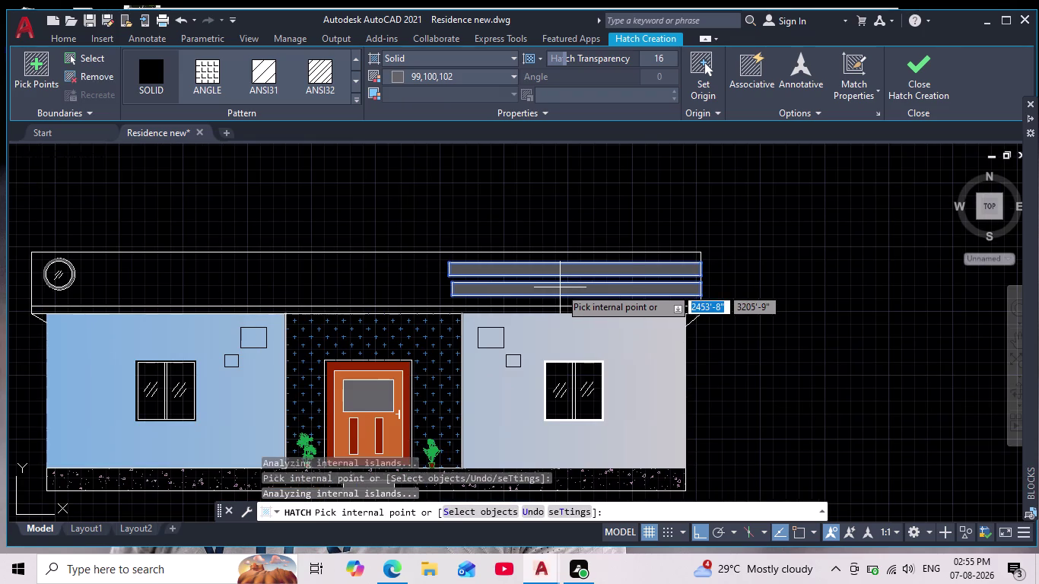
middle_drag(558, 288, 610, 222)
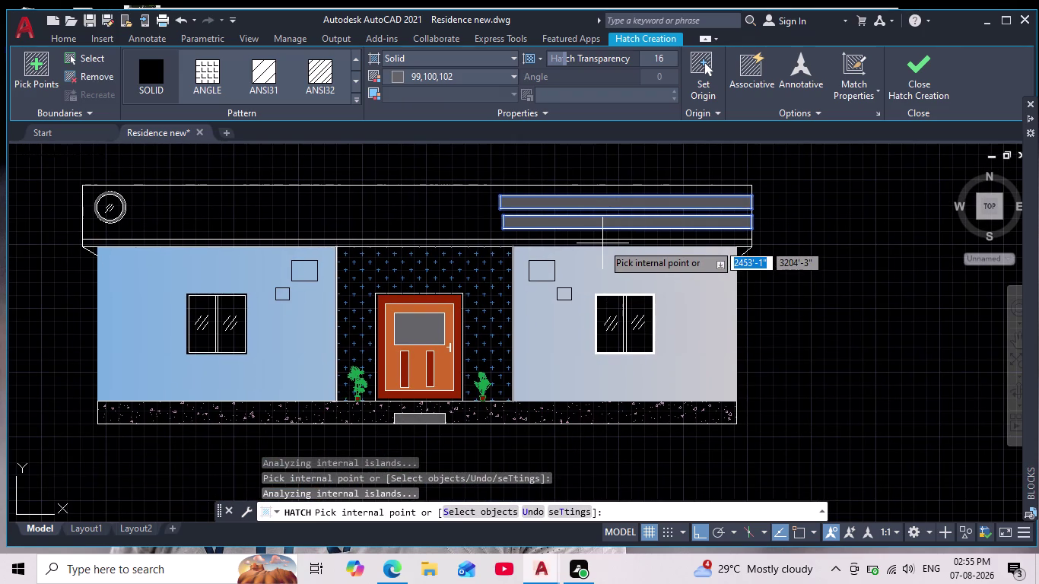
click(602, 243)
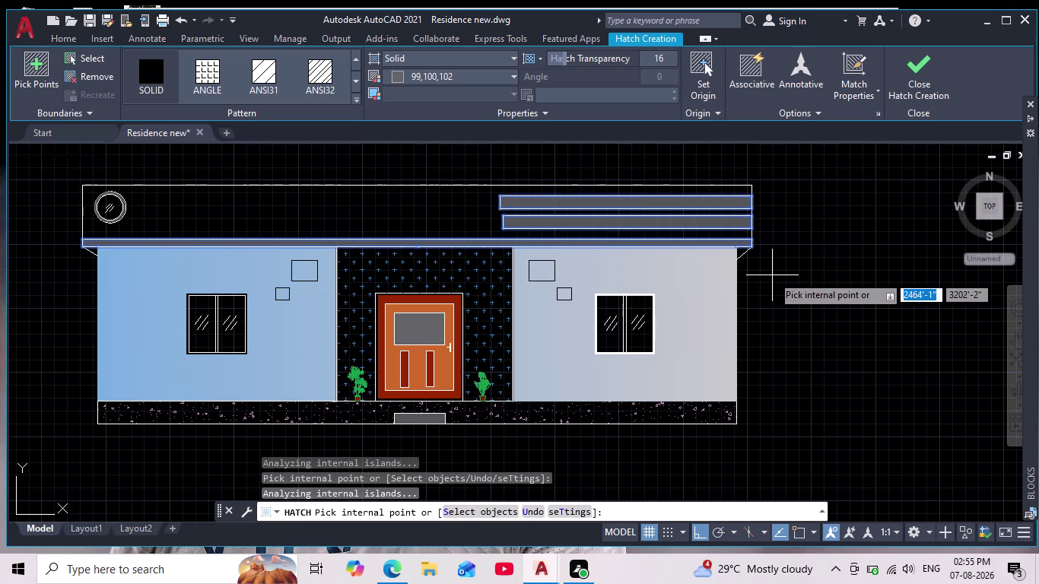
Finish the solid grey hatch and clear any leftover command.
key(Return)
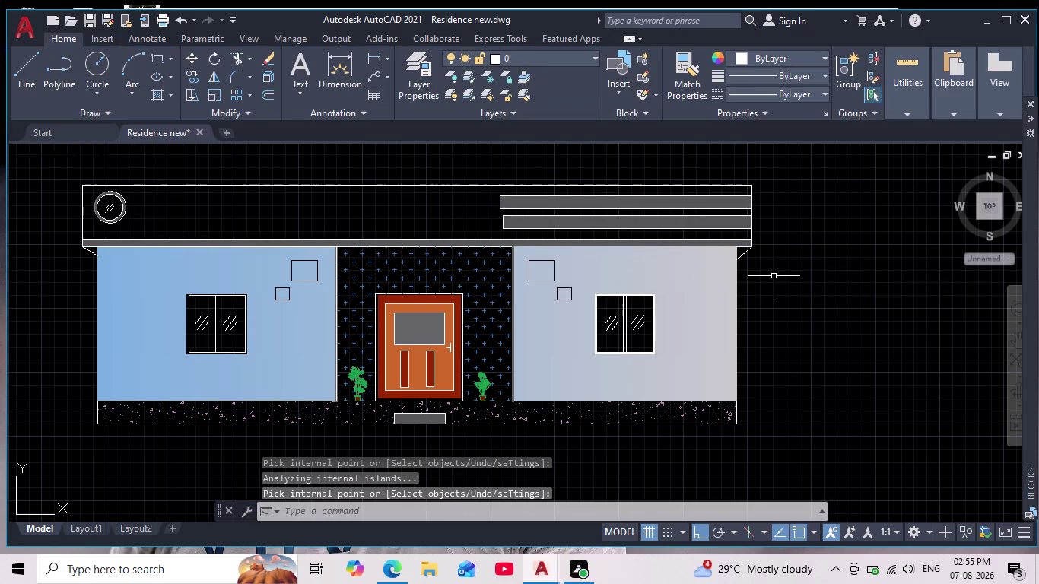
key(Escape)
key(Escape)
key(Escape)
key(Escape)
key(Escape)
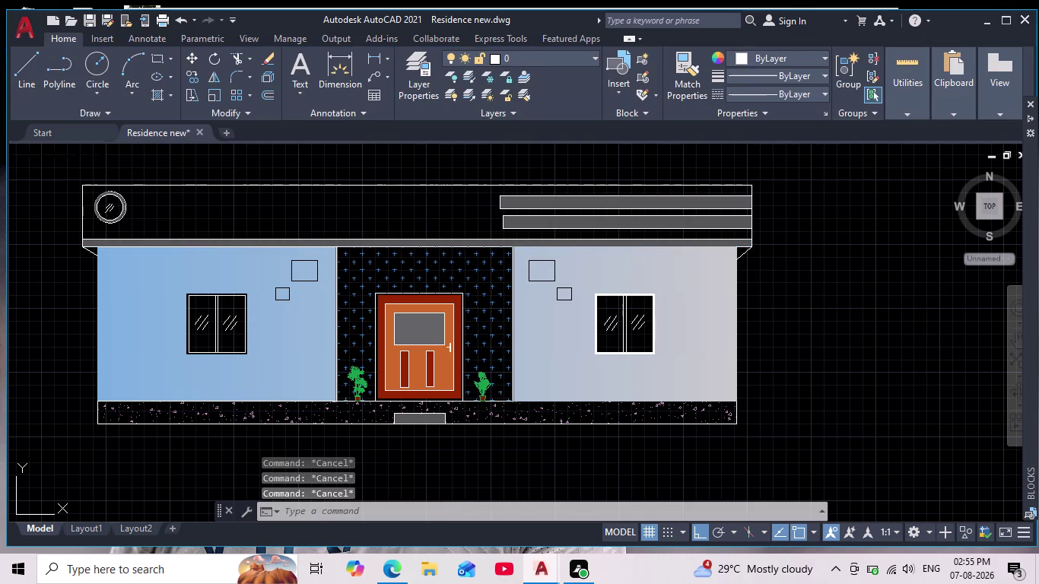
key(Escape)
key(Escape)
key(Escape)
key(Escape)
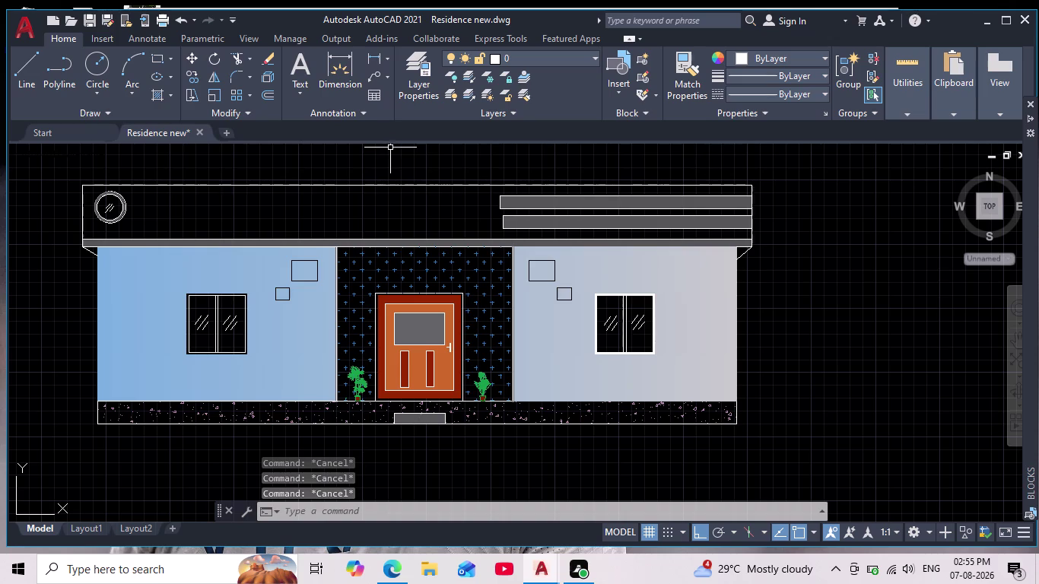
key(h)
key(Return)
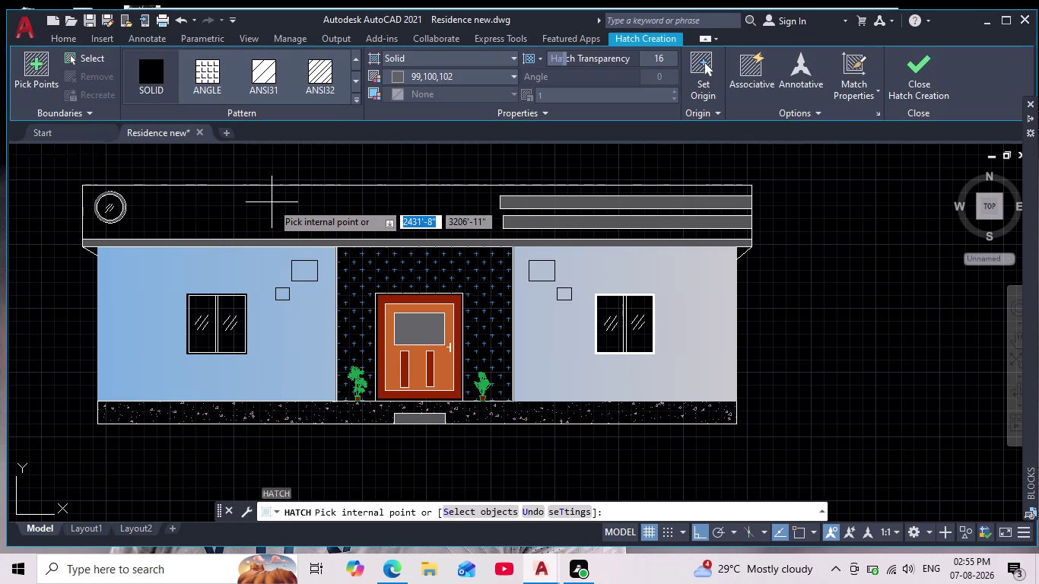
click(424, 57)
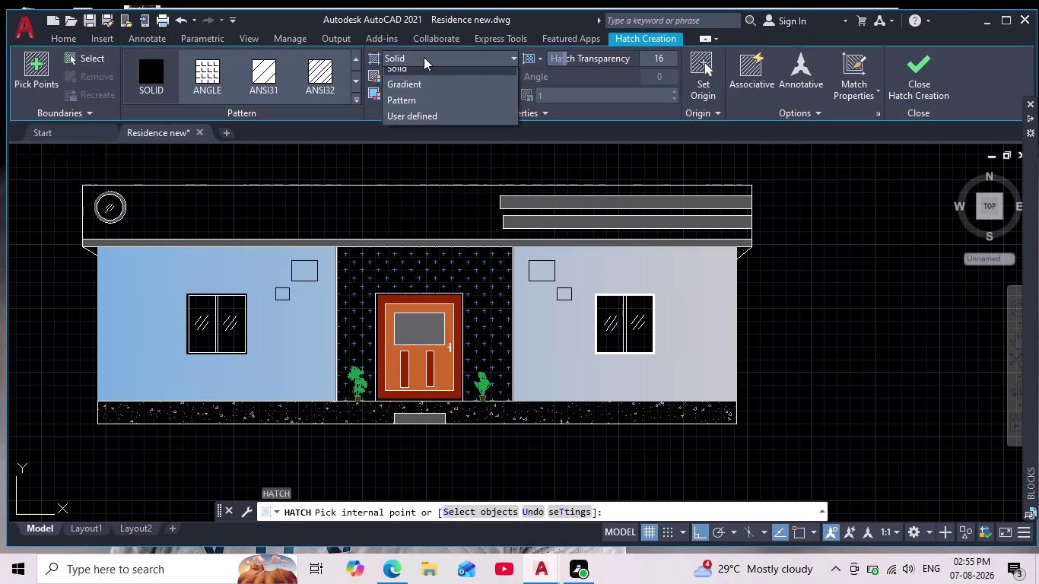
click(435, 93)
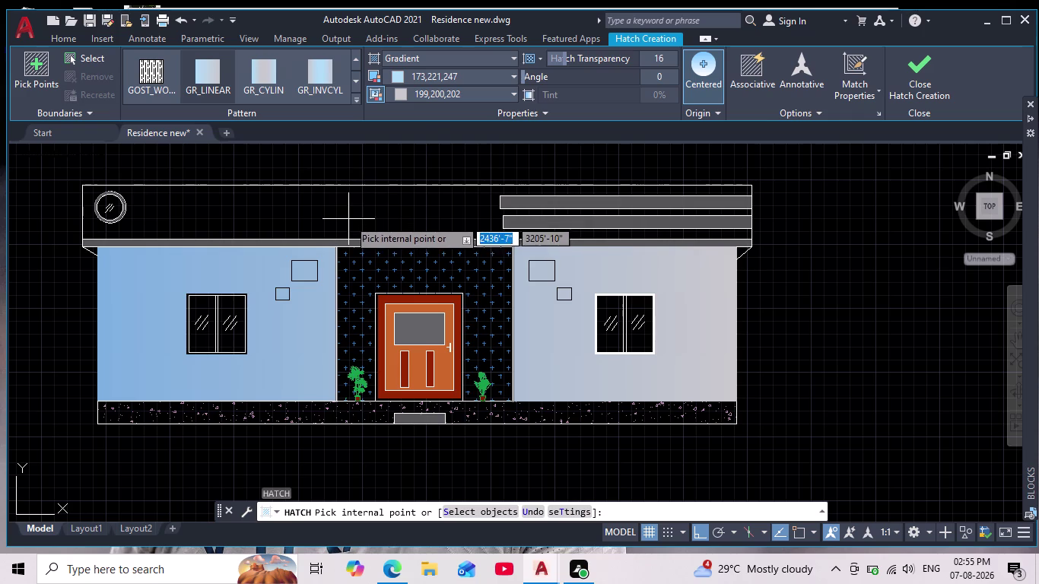
click(338, 212)
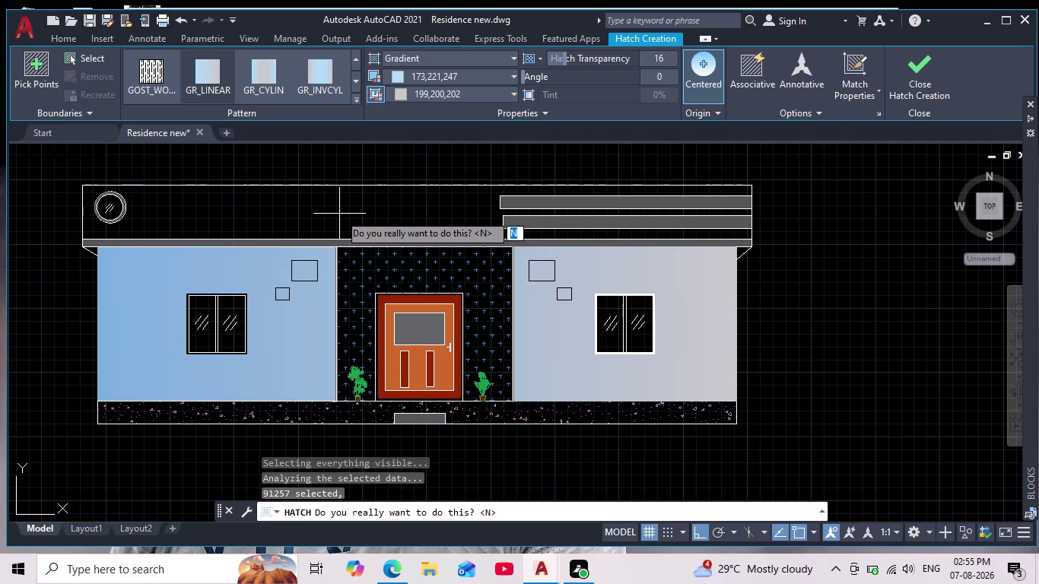
key(Escape)
key(Escape)
key(Escape)
key(Escape)
key(Escape)
key(Escape)
key(Escape)
key(Escape)
key(Escape)
scroll(down, 3)
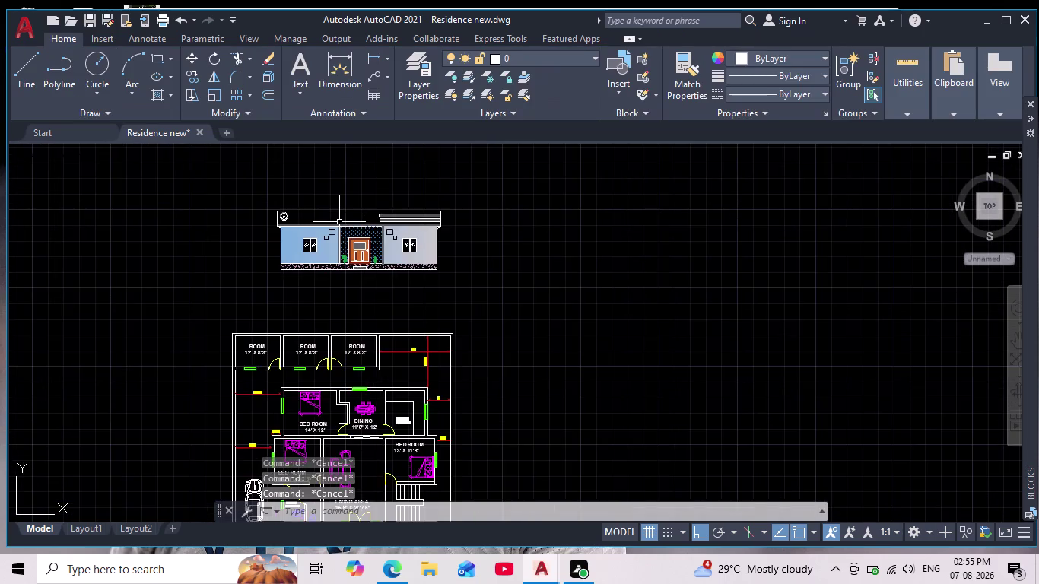
scroll(up, 3)
middle_drag(339, 245, 383, 333)
key(Escape)
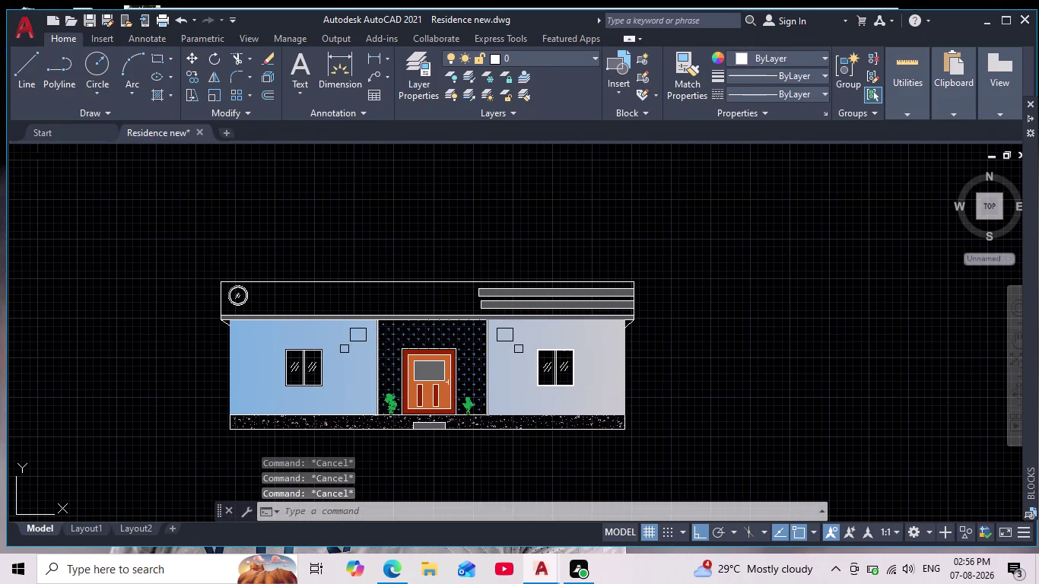
key(Escape)
key(h)
key(Return)
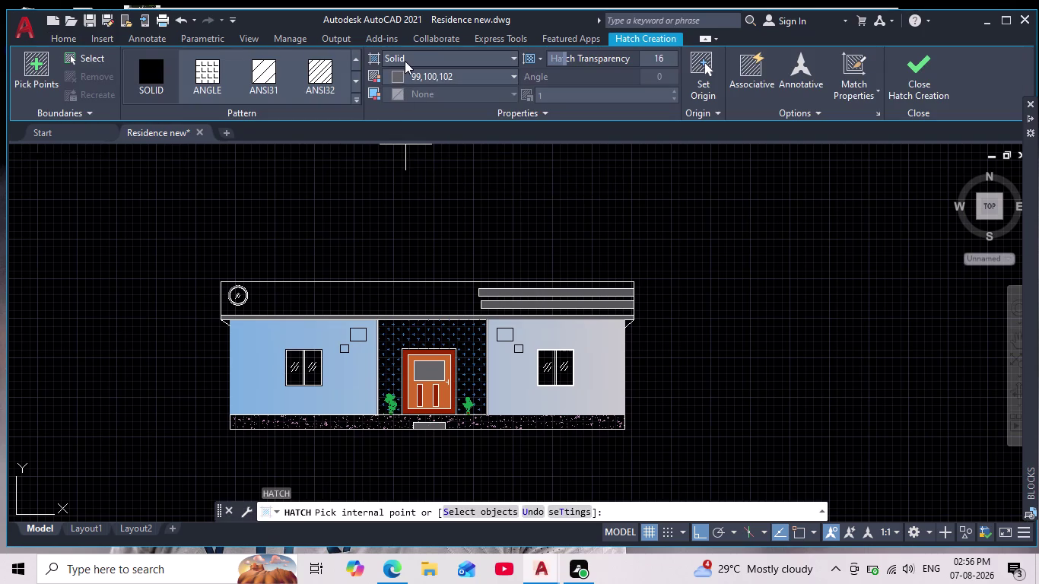
Choose a gradient hatch, pick inside the parapet, and confirm 'yes' at the large-selection warning.
click(405, 61)
click(421, 86)
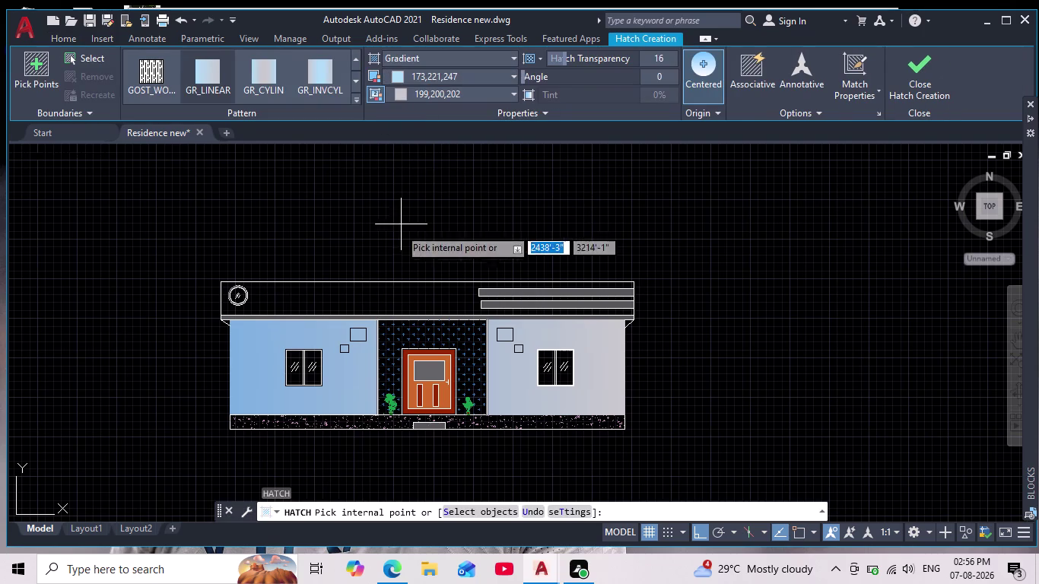
click(349, 298)
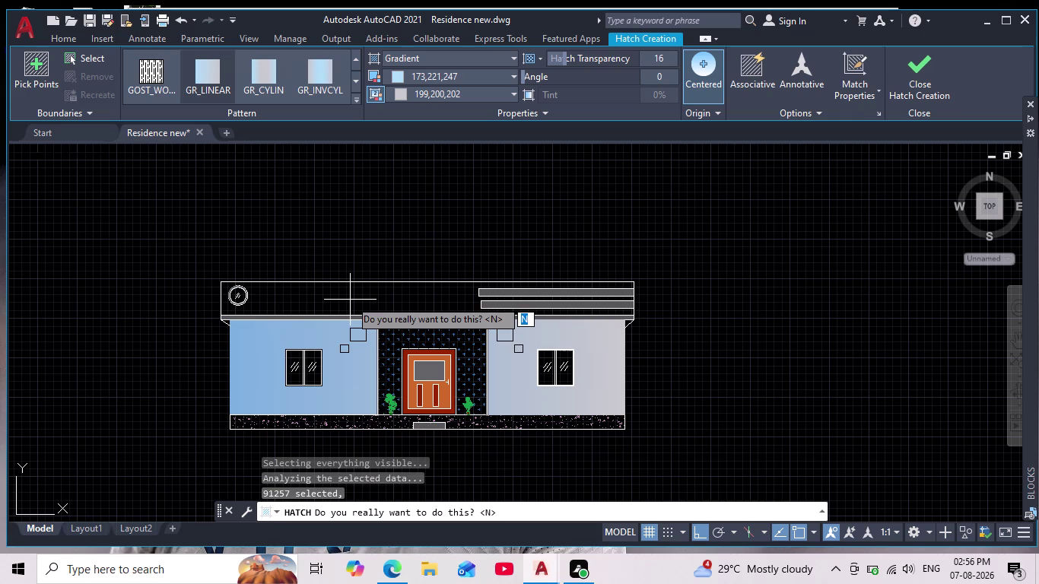
text(y)
text(es)
key(Return)
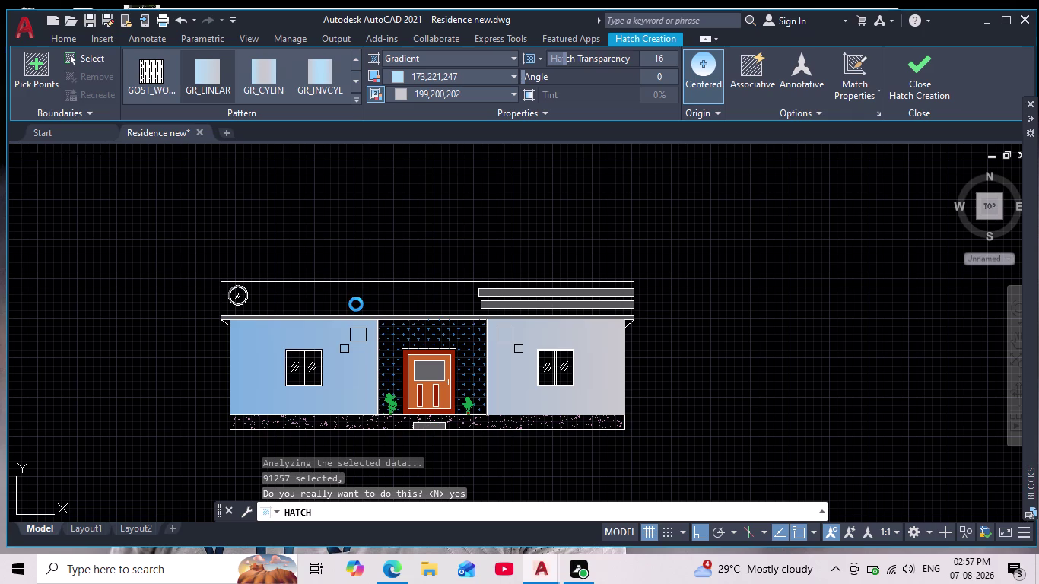
Cancel the slow gradient fill processing with Escape and re-frame the view over the drawings.
key(Escape)
key(Escape)
key(Escape)
key(Escape)
key(Escape)
key(Escape)
key(Escape)
key(Escape)
key(Escape)
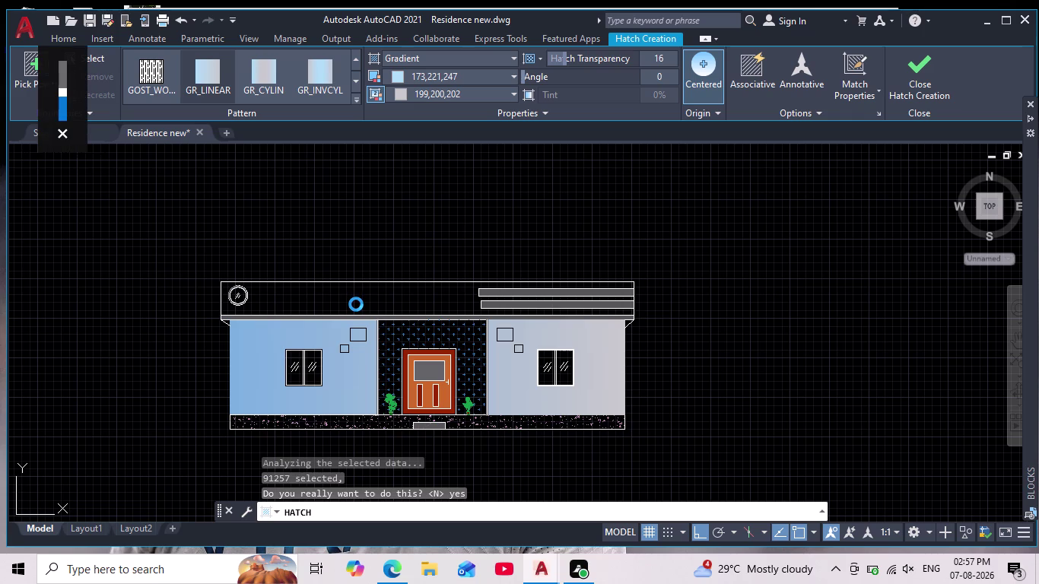
key(Escape)
key(Escape)
key(Escape)
key(Escape)
key(Escape)
key(Escape)
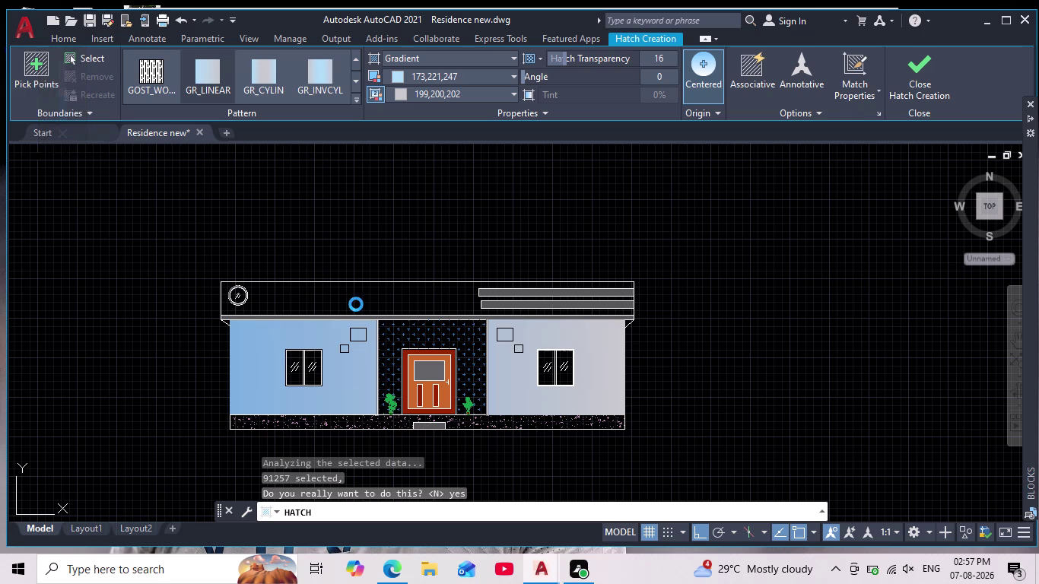
click(61, 47)
middle_drag(274, 220, 273, 228)
scroll(down, 3)
scroll(up, 3)
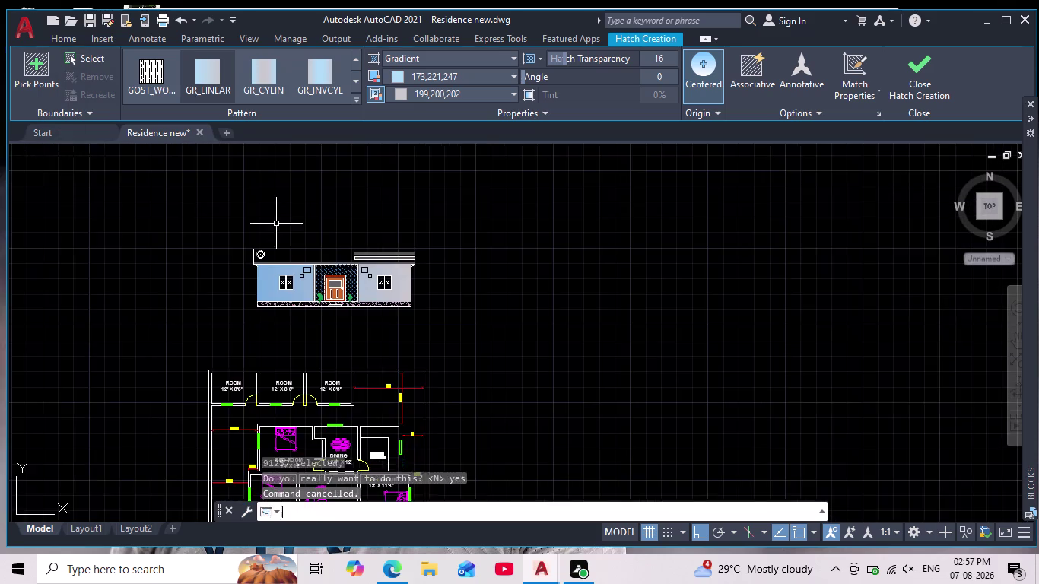
scroll(up, 3)
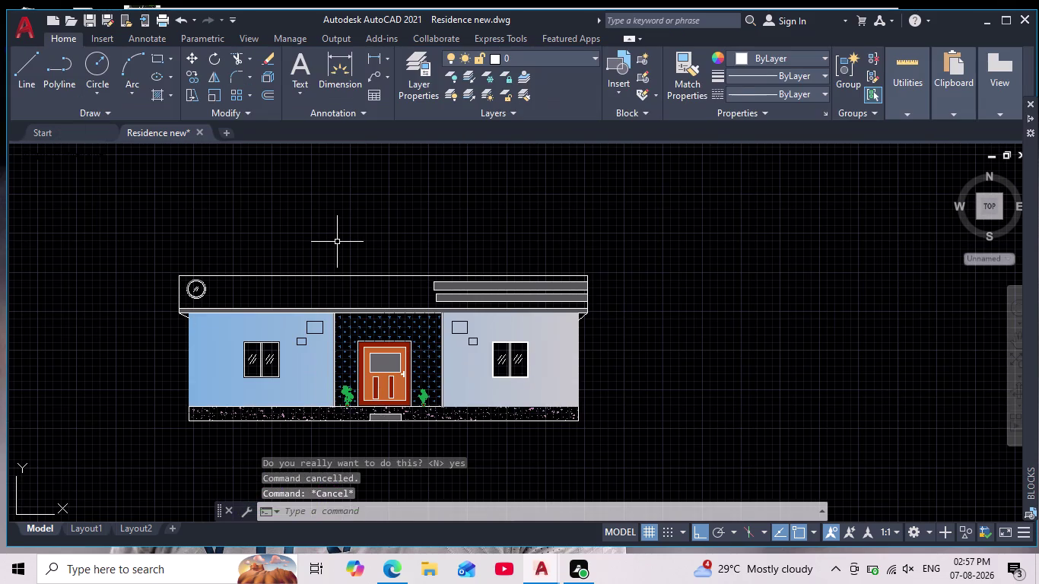
key(Escape)
key(Escape)
key(Escape)
key(Escape)
key(Escape)
key(Escape)
key(Escape)
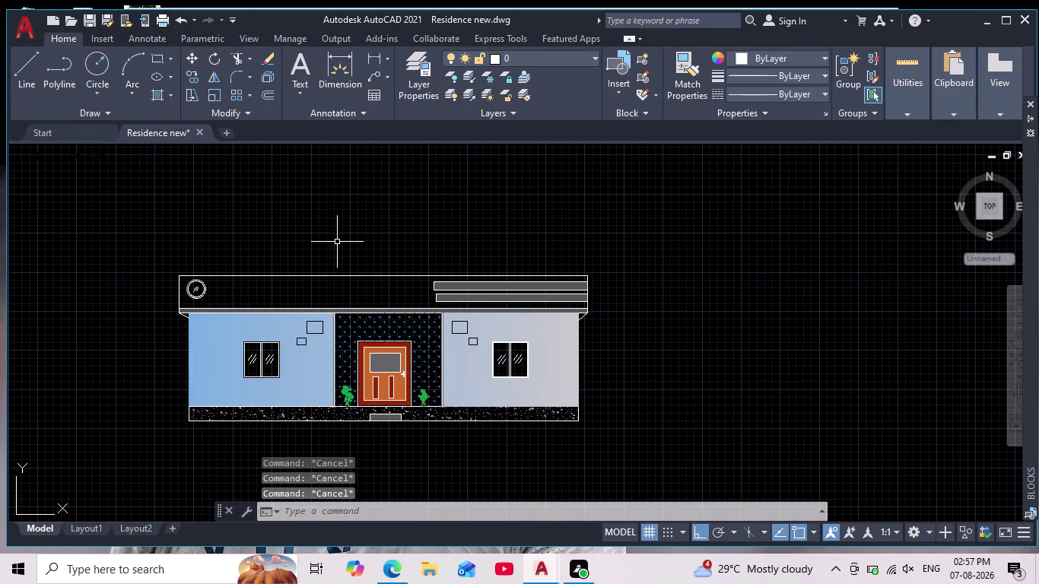
key(Escape)
key(Escape)
key(Escape)
middle_drag(335, 255, 340, 267)
scroll(up, 3)
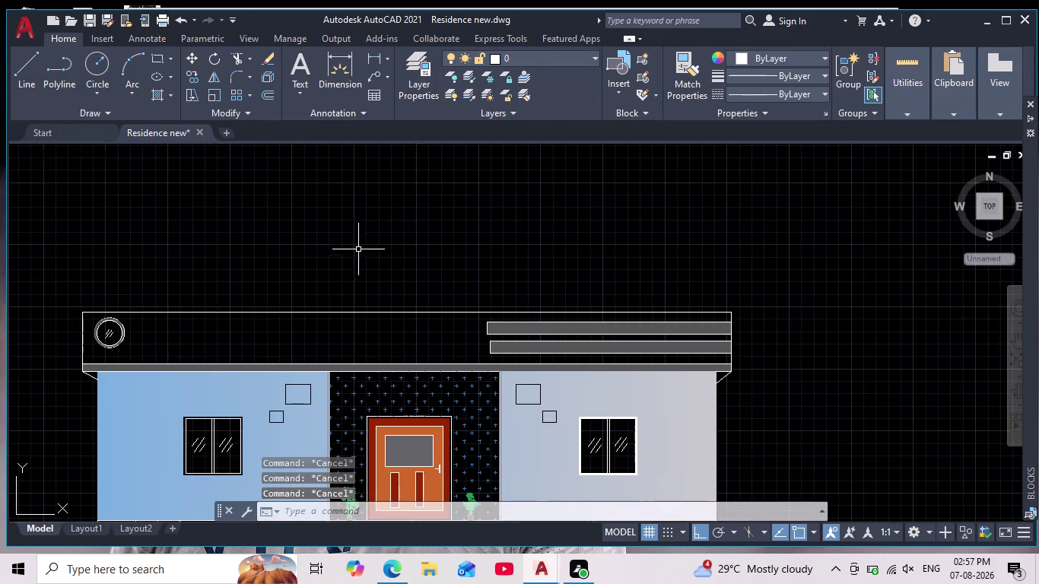
middle_drag(361, 252, 408, 212)
scroll(down, 3)
key(Escape)
key(Escape)
key(Escape)
key(Escape)
key(Escape)
key(Escape)
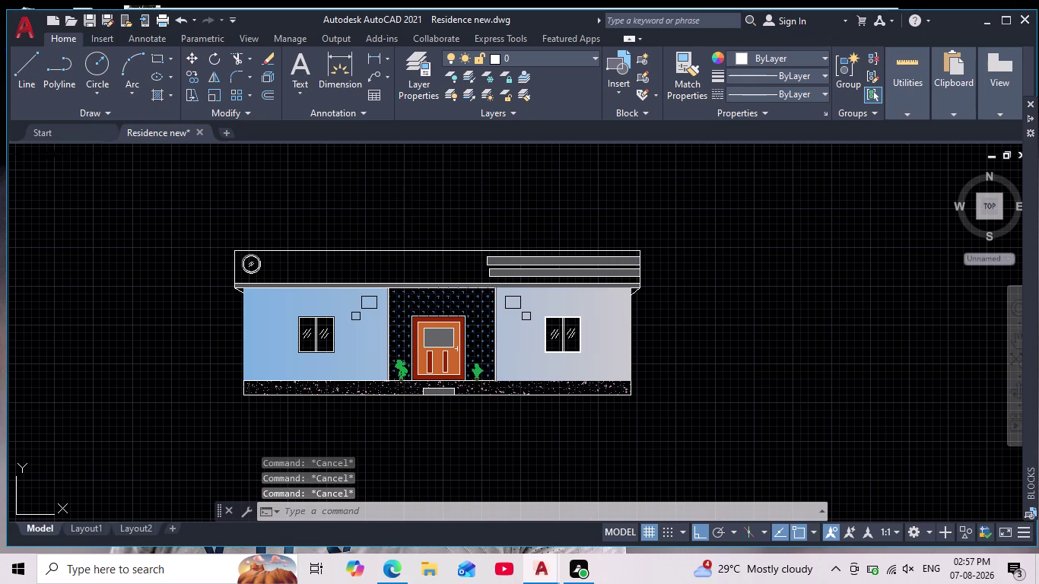
key(Escape)
key(Escape)
key(Escape)
key(Escape)
middle_drag(406, 223, 404, 261)
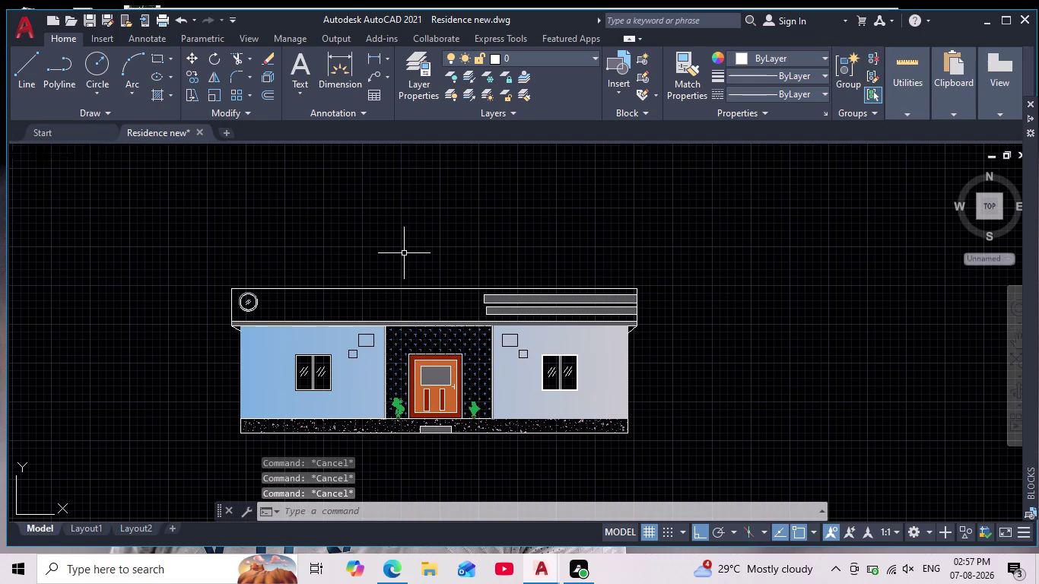
key(Escape)
key(Escape)
key(Escape)
key(Escape)
key(Escape)
key(Escape)
key(Escape)
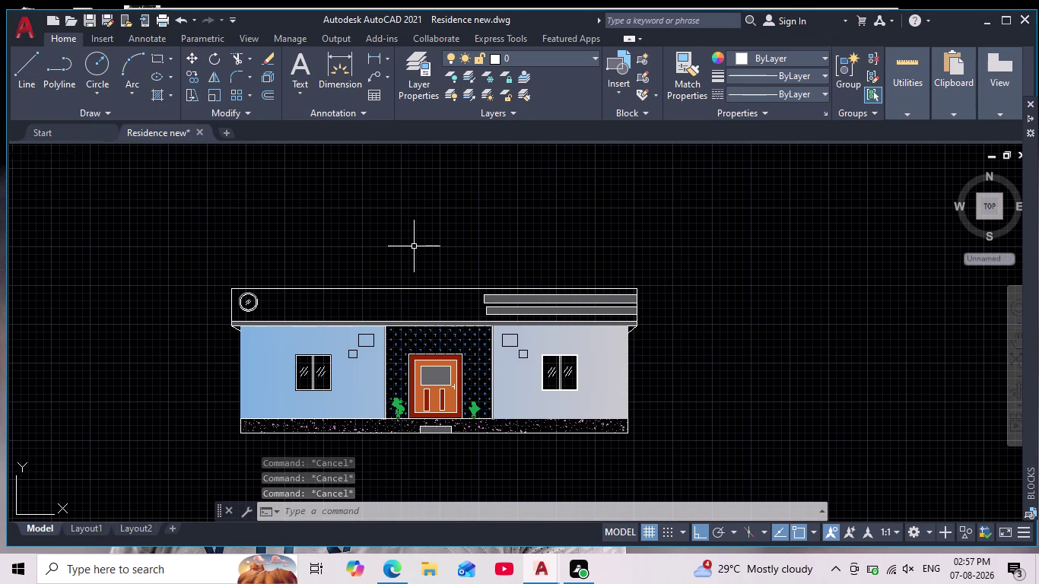
click(527, 301)
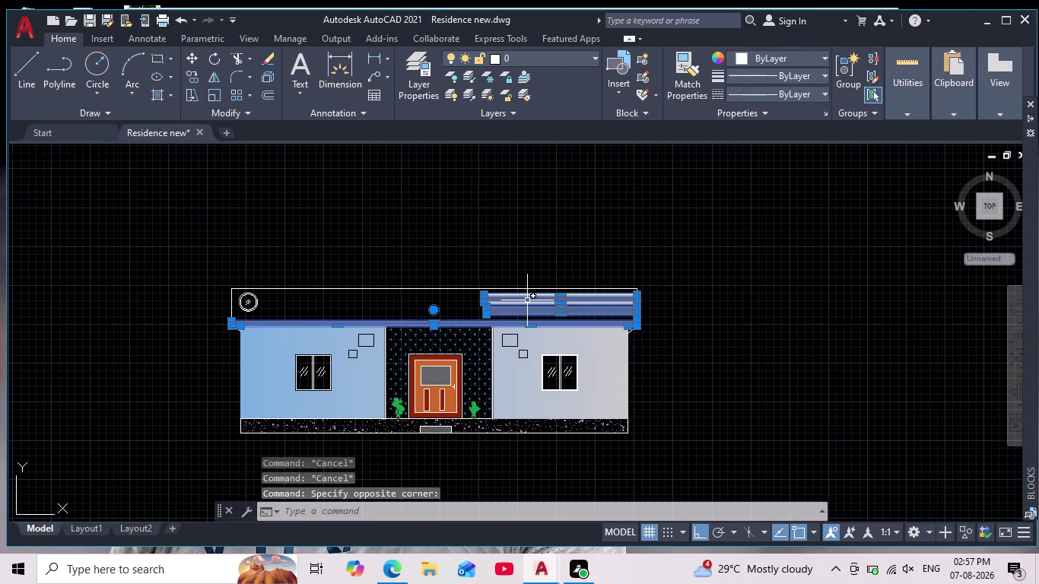
Set the selected grey roof band and slab hatches to 0 transparency, then deselect.
drag(559, 62, 555, 62)
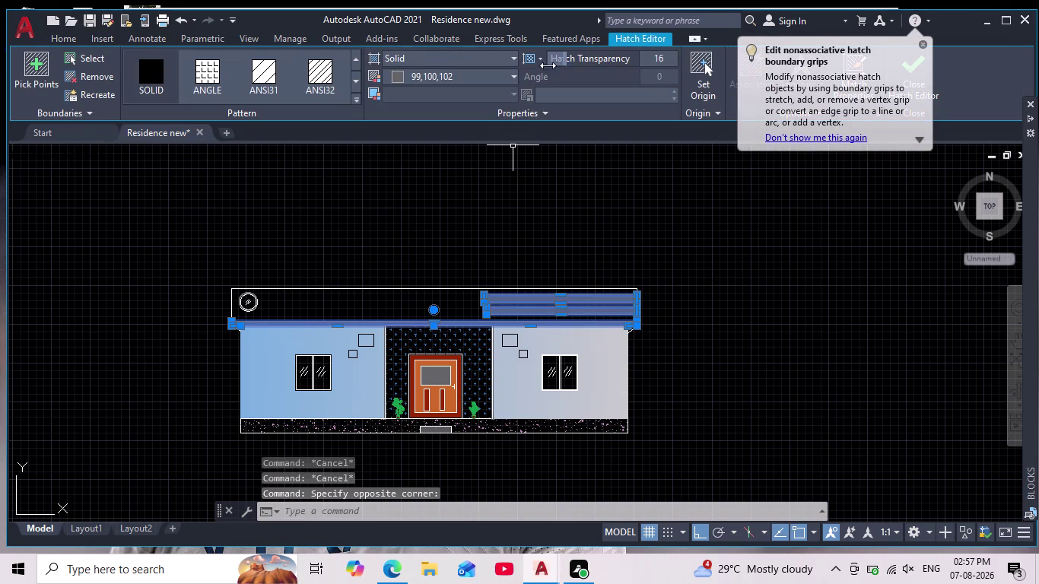
drag(554, 61, 440, 106)
key(Escape)
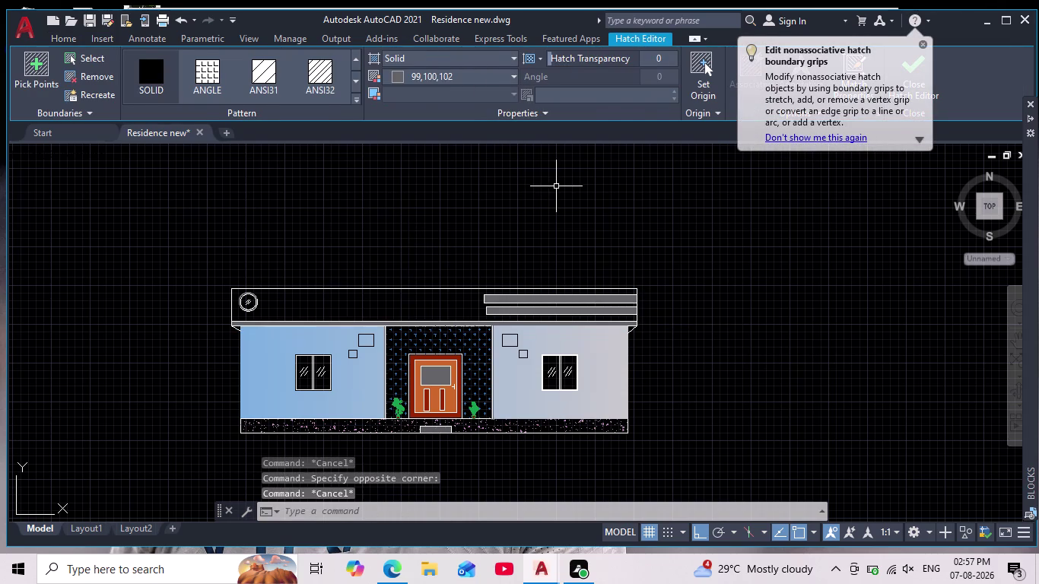
scroll(up, 3)
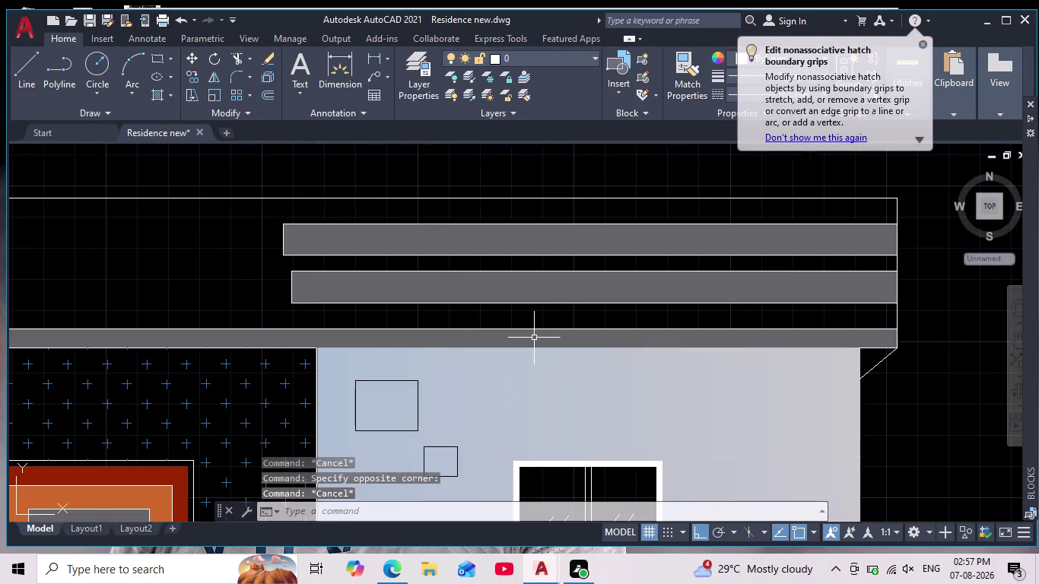
middle_drag(496, 335, 637, 246)
Reselect the grey band fill to check its 0 transparency, deselect, and refit the elevation.
click(365, 254)
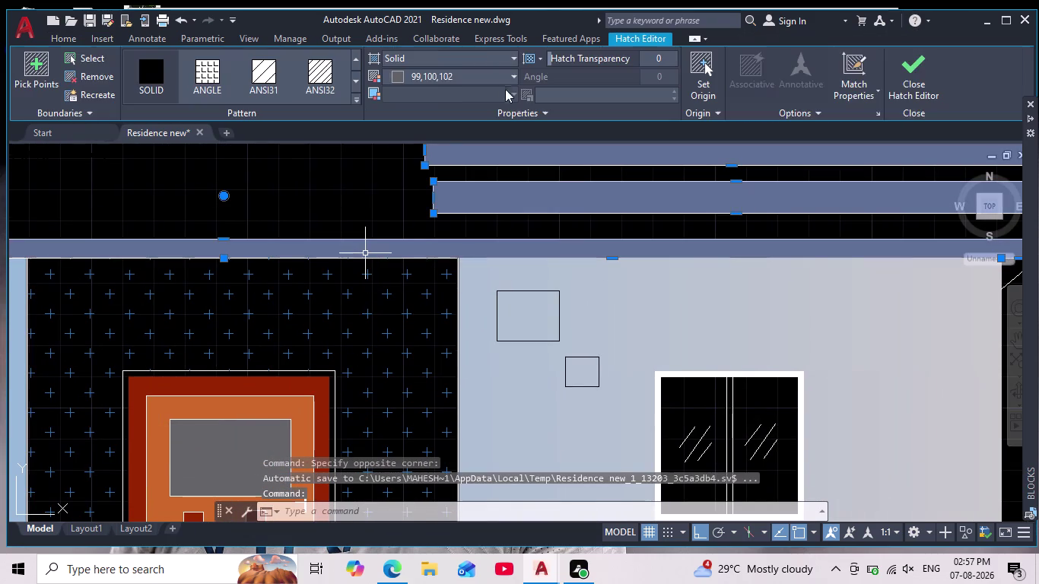
drag(560, 58, 534, 69)
drag(550, 55, 570, 59)
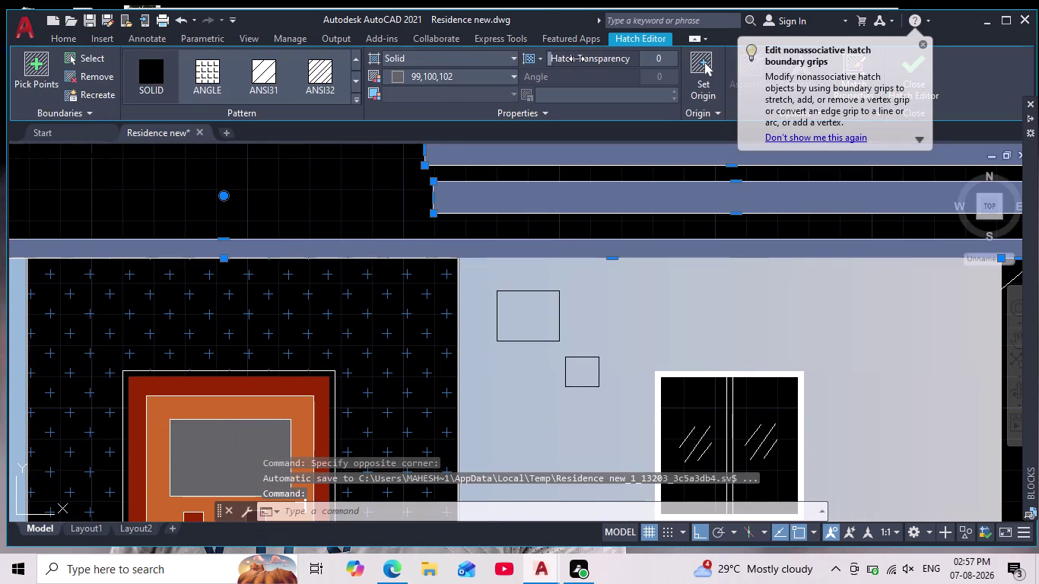
drag(570, 59, 225, 169)
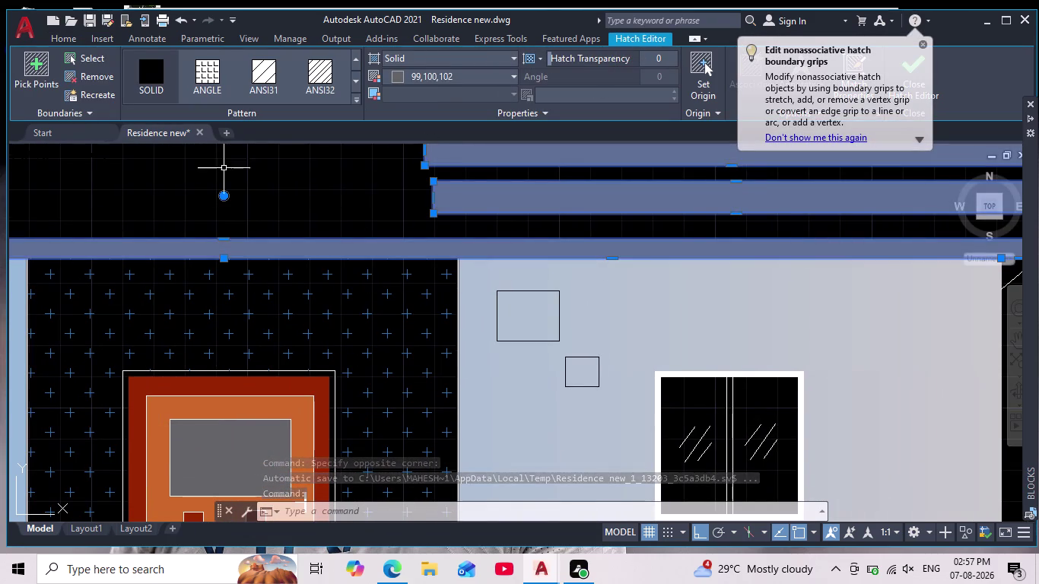
click(237, 172)
key(Escape)
key(Escape)
key(Escape)
scroll(down, 3)
middle_drag(259, 427, 347, 431)
scroll(down, 3)
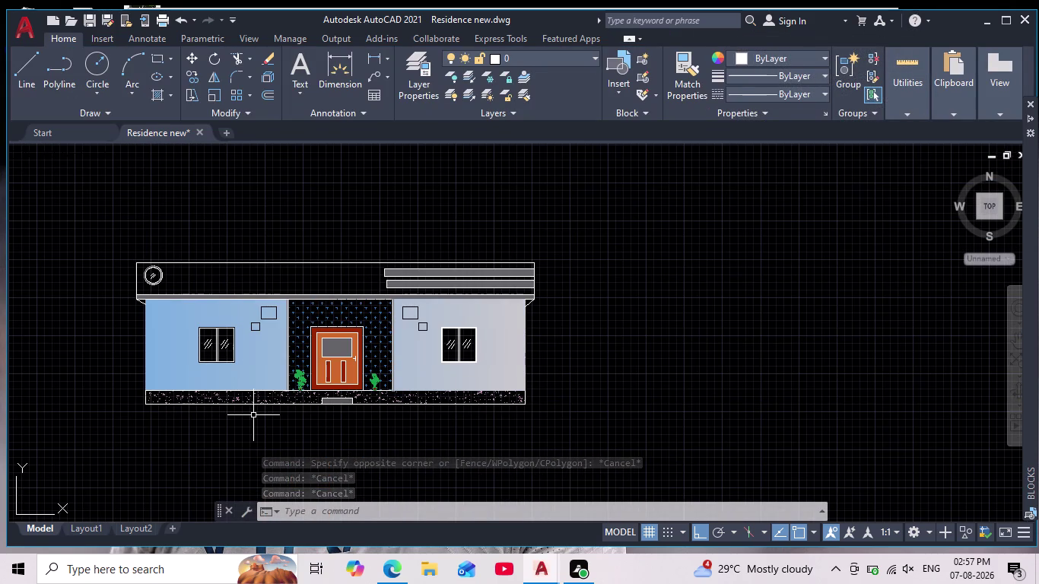
Start a new hatch with the H command and set its type to Gradient.
key(Escape)
key(Escape)
key(h)
key(Return)
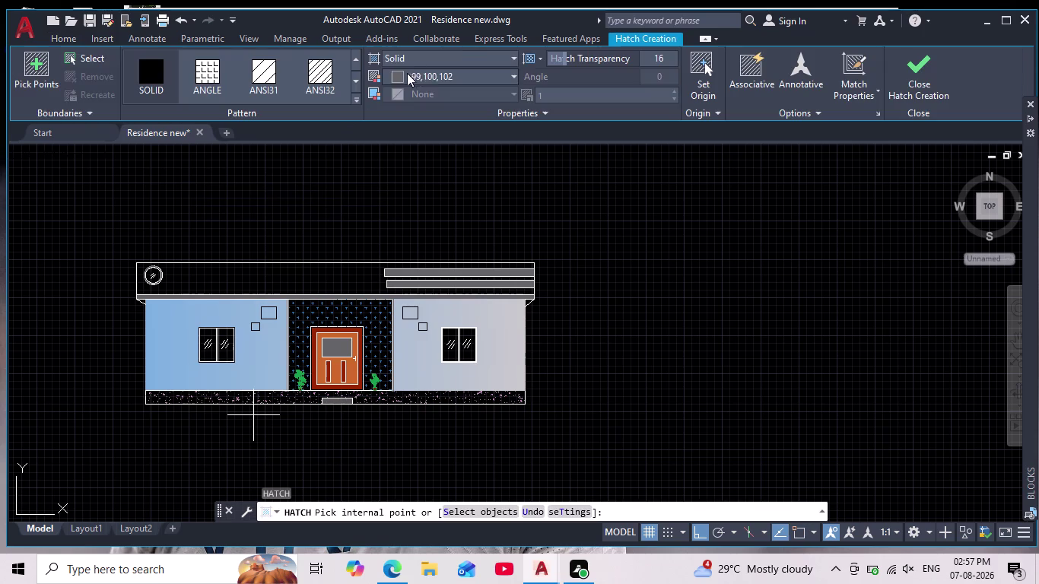
click(415, 55)
click(413, 87)
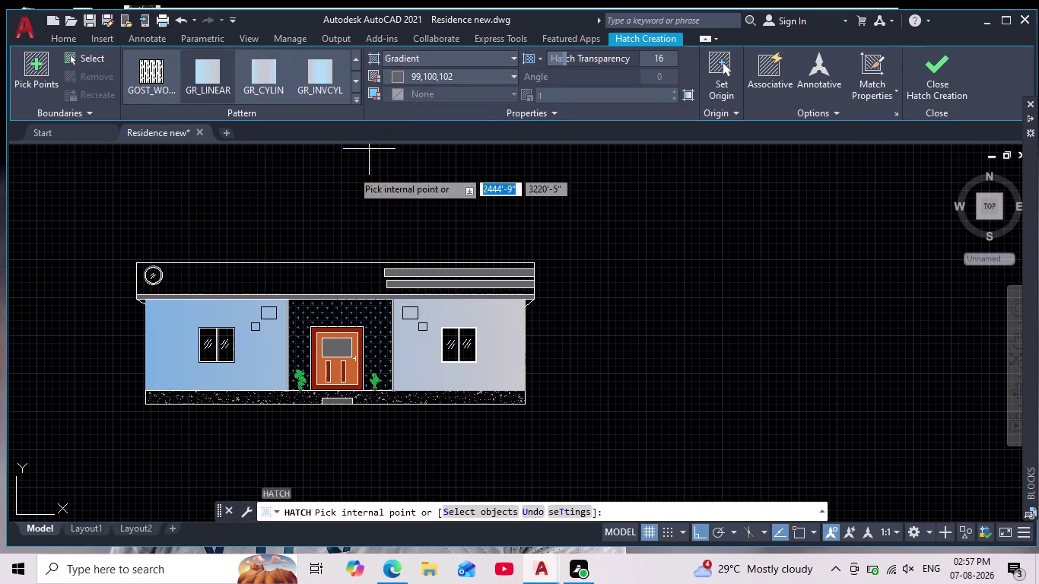
Zoom to the elevation and pick a point inside the parapet as the fill area.
scroll(up, 3)
middle_drag(260, 234, 310, 203)
scroll(up, 3)
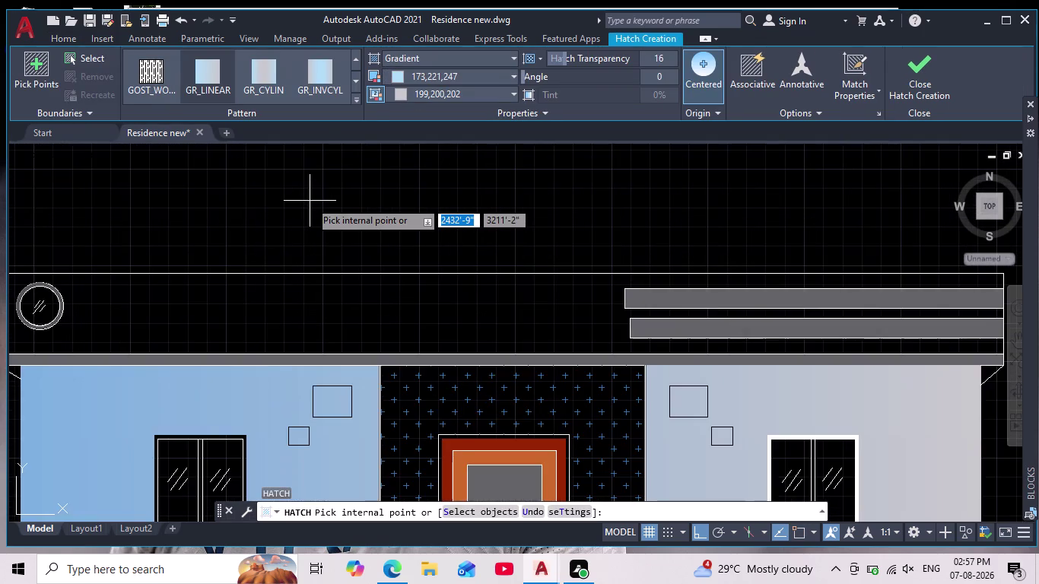
scroll(down, 3)
middle_drag(311, 201, 331, 184)
scroll(up, 3)
scroll(down, 3)
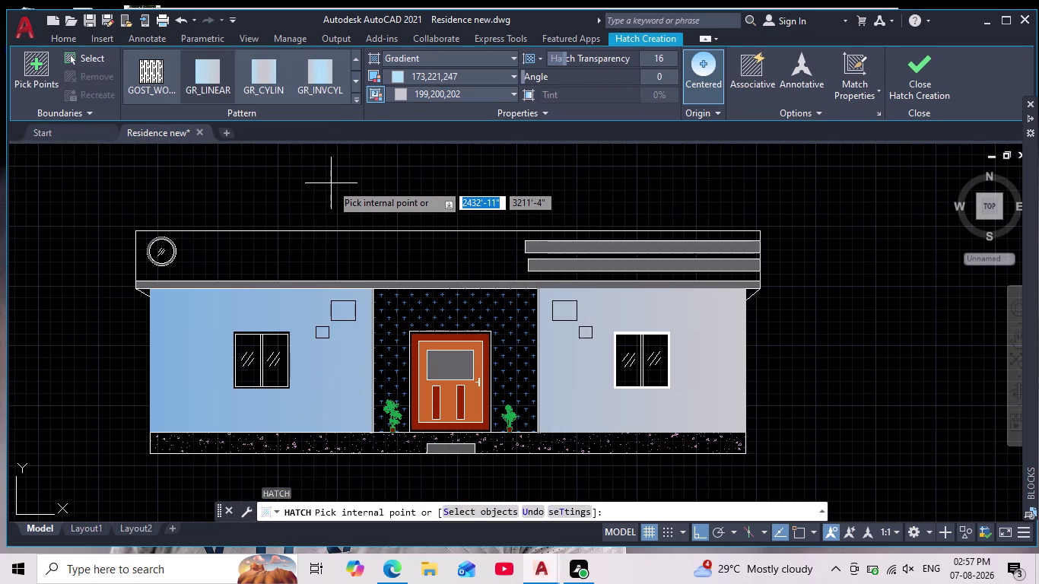
click(287, 247)
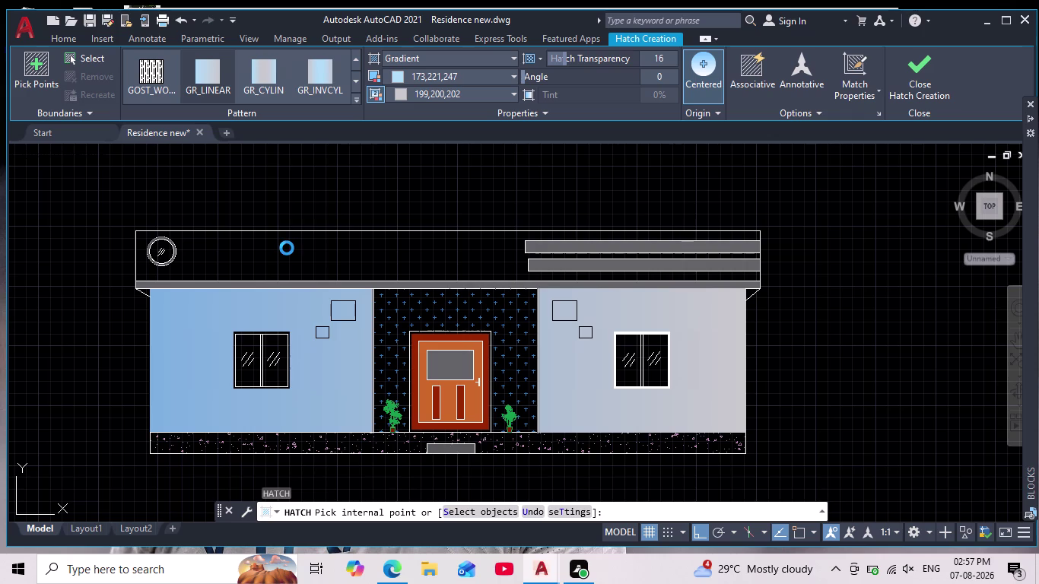